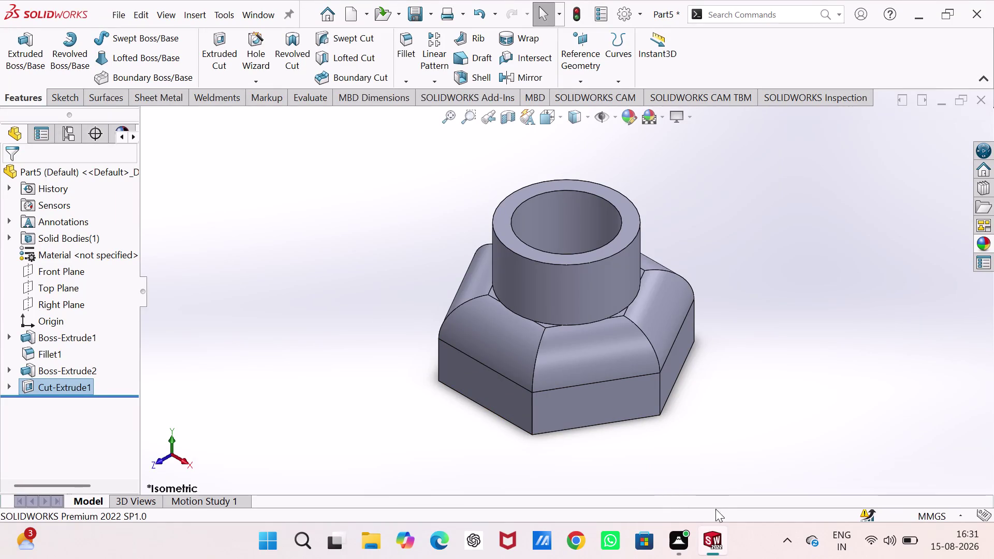
Apply a gold-coloured Metal appearance to the entire nut part.
click(988, 248)
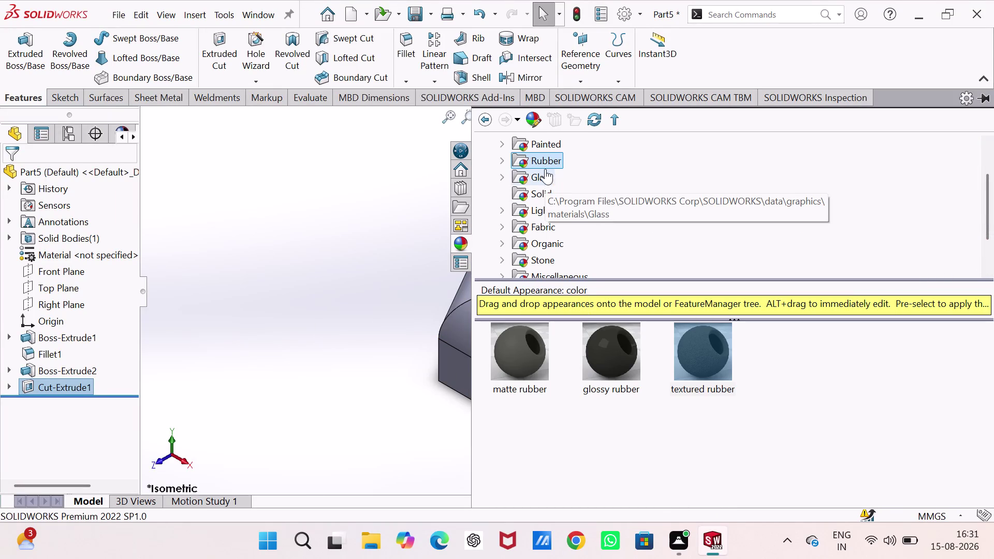
scroll(up, 3)
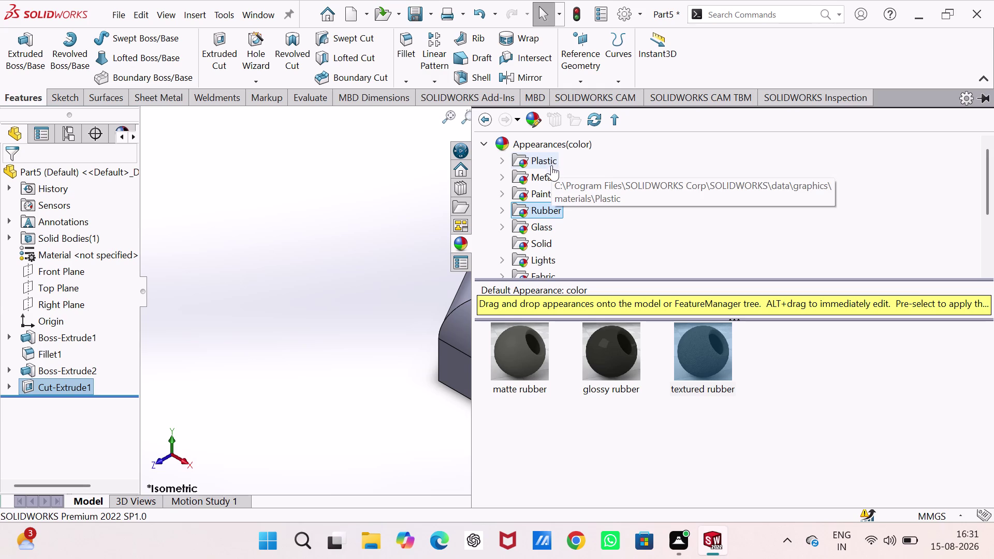
click(551, 177)
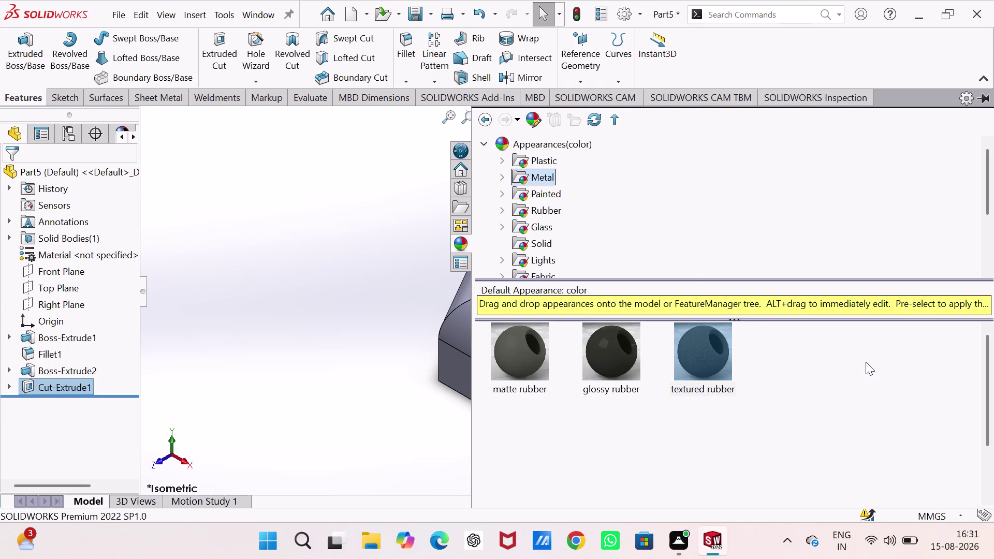
drag(878, 361, 489, 341)
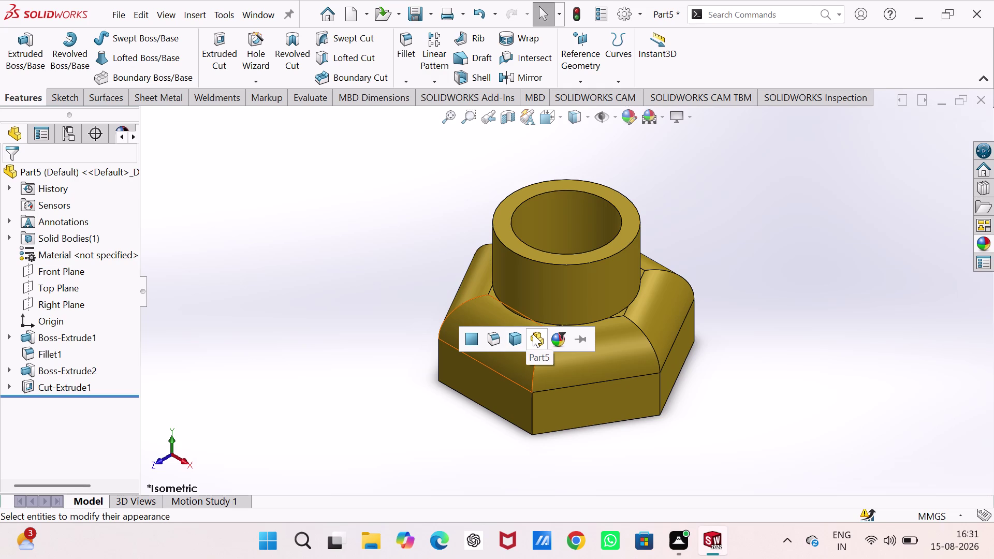
click(516, 337)
click(350, 349)
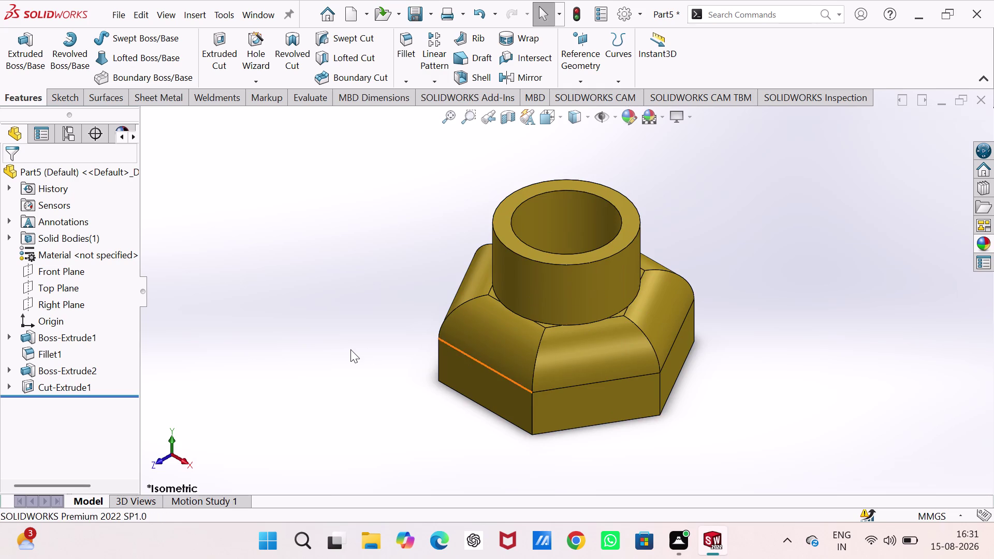
key(ctrl+s)
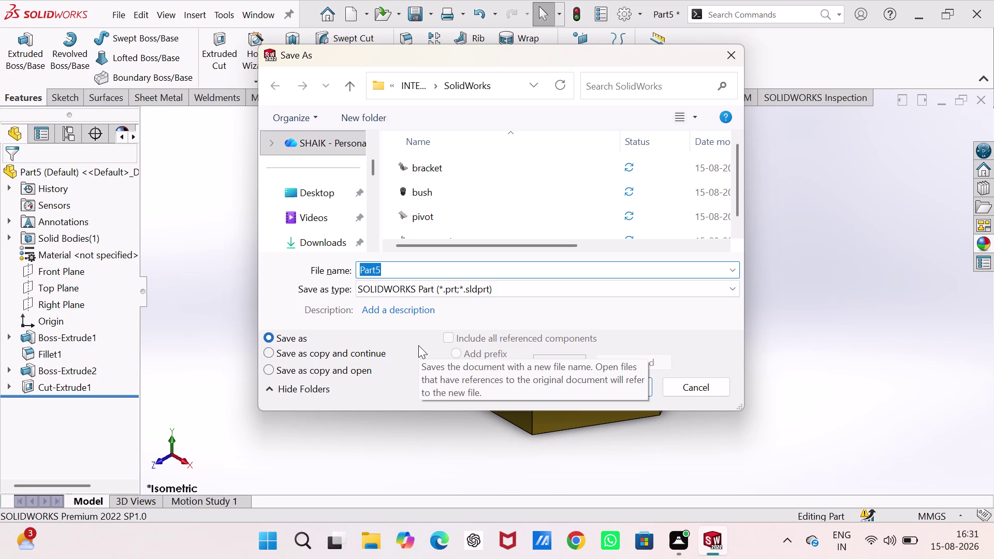
Save the nut as 'self locking nut', then create a new blank part.
text(se)
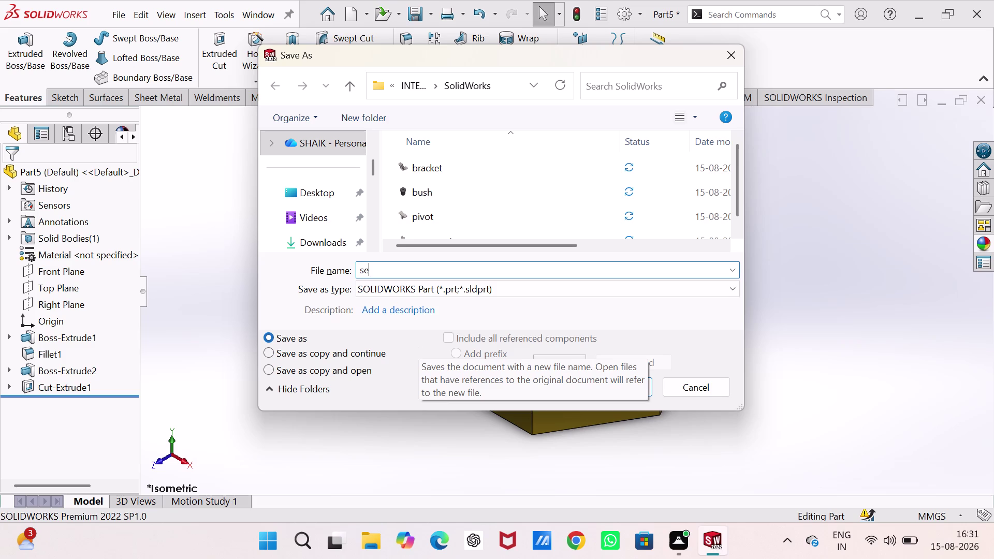
text(lf)
key(space)
text(l)
text(oc)
text(kin)
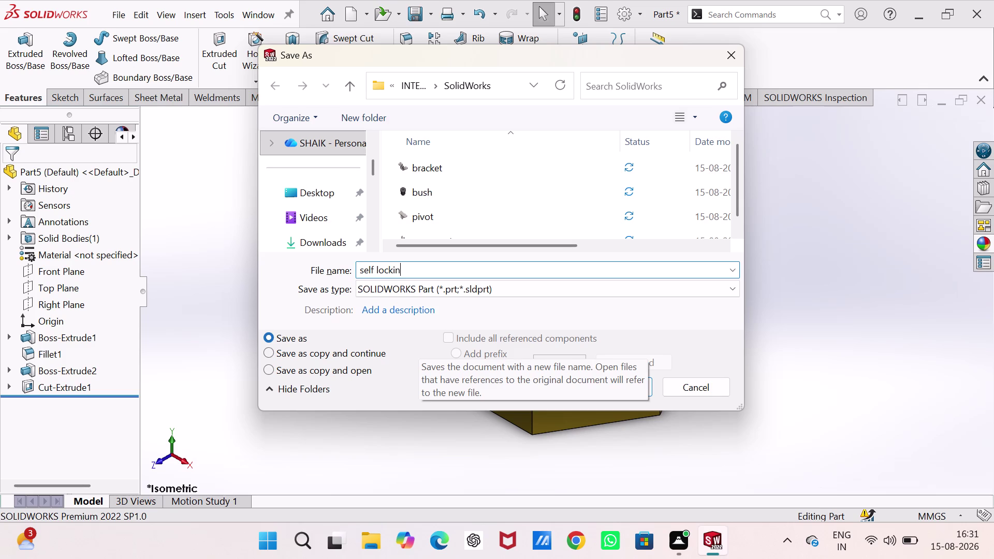
text(g nut)
key(Return)
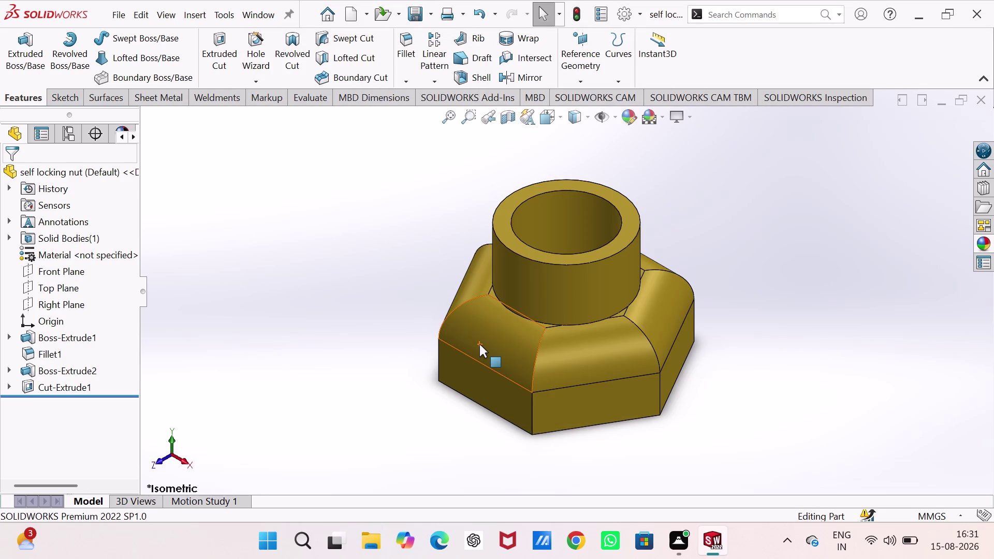
key(ctrl+n)
key(Return)
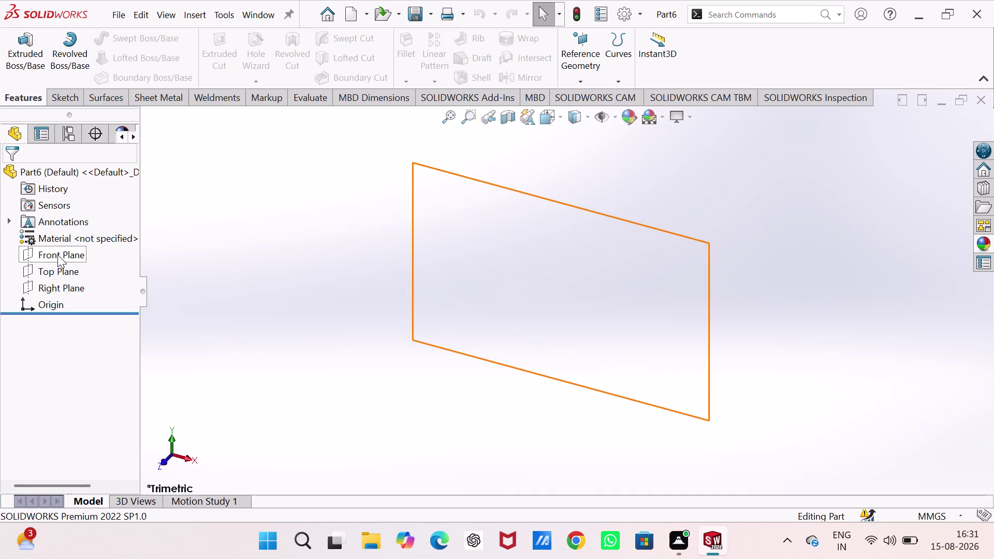
Draw two concentric circles centred on the origin in a Front Plane sketch.
click(57, 255)
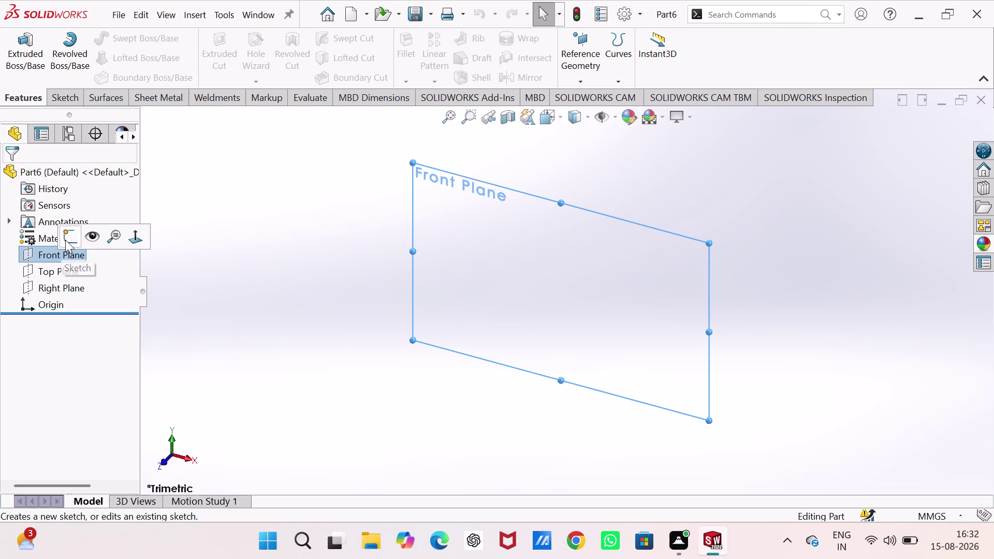
click(66, 240)
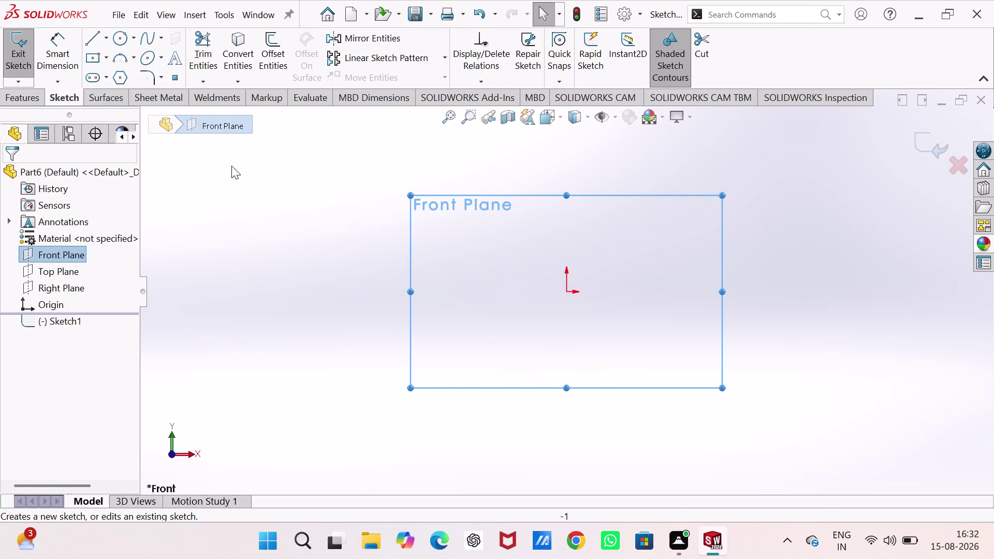
click(115, 36)
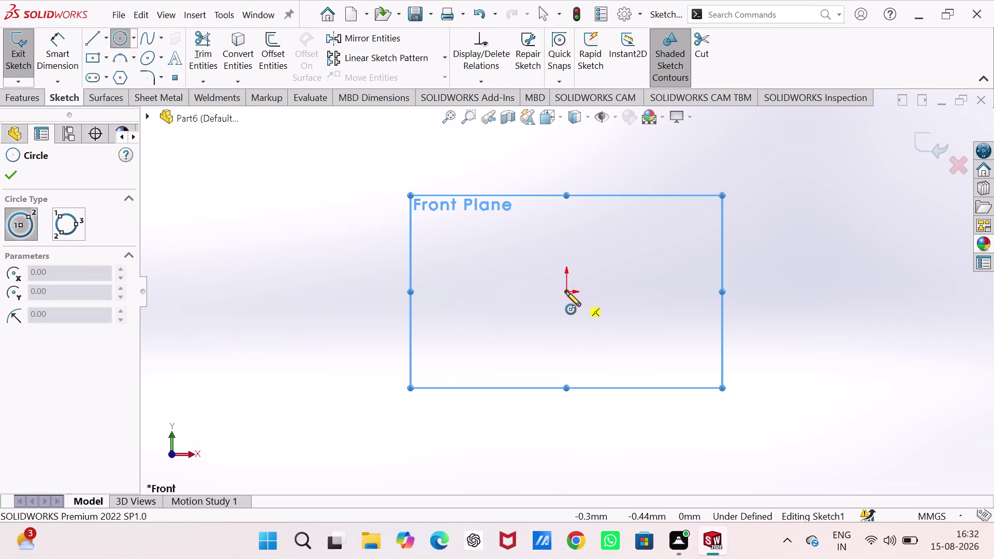
click(565, 291)
click(602, 354)
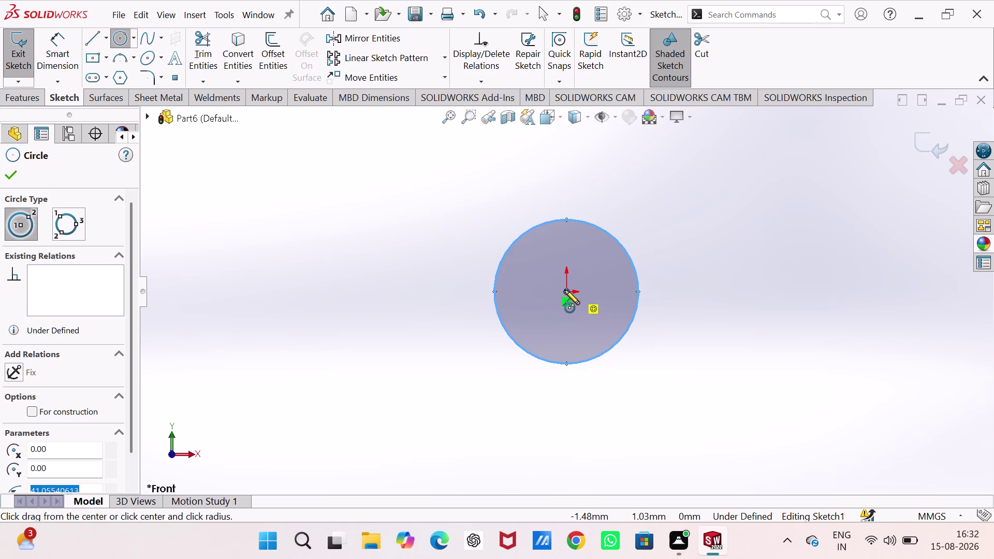
click(565, 289)
click(568, 317)
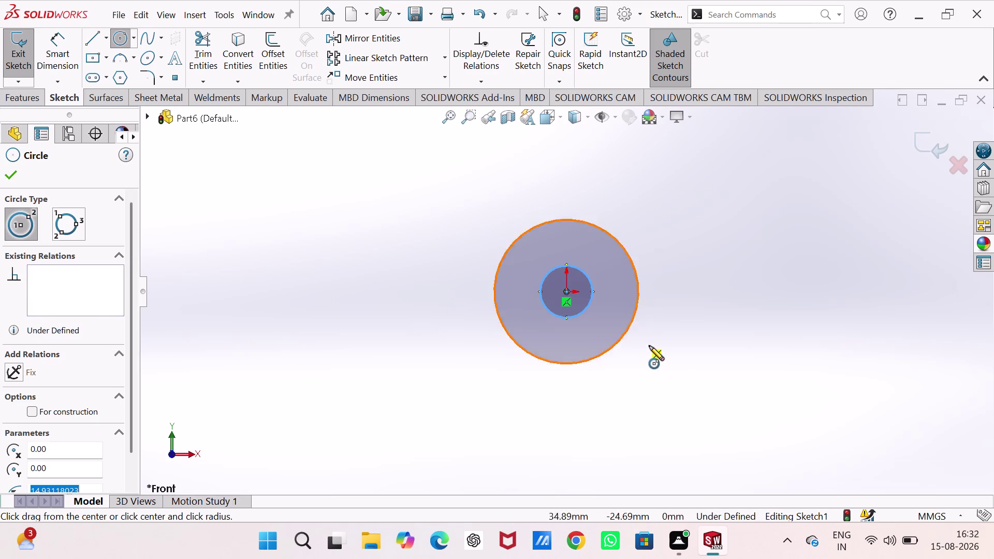
right_drag(653, 349, 669, 211)
Dimension the outer circle to 165 mm and the inner to 75 mm, then exit the sketch.
click(640, 295)
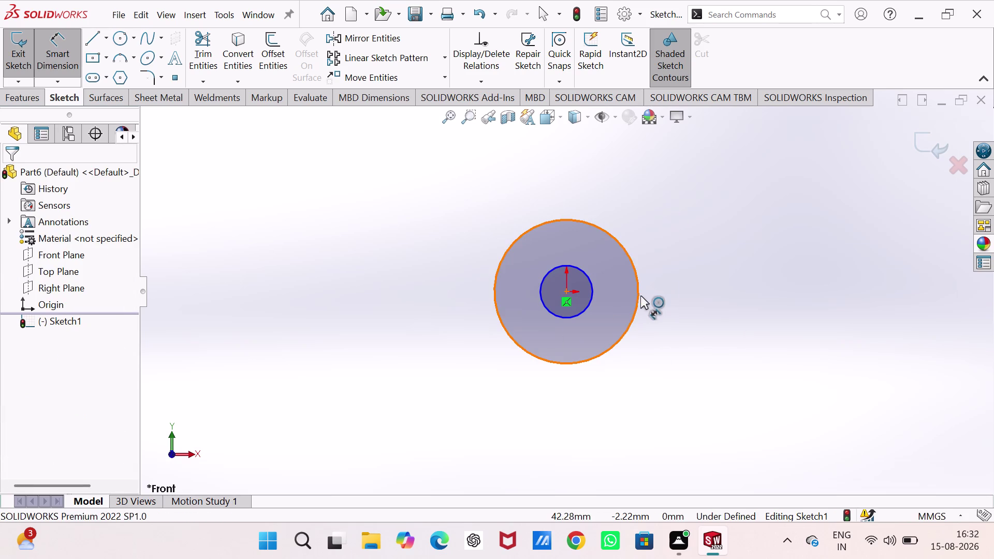
click(750, 240)
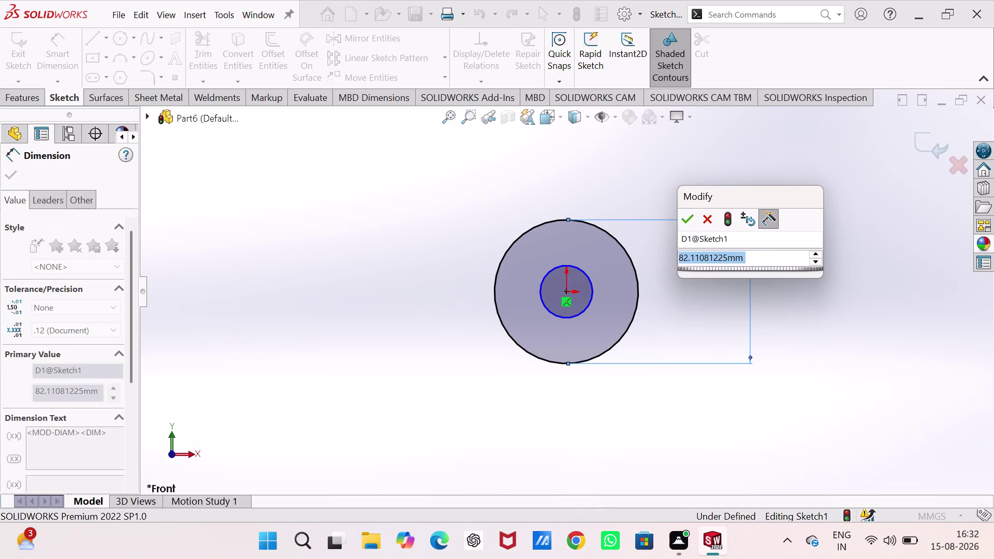
key(1)
text(65)
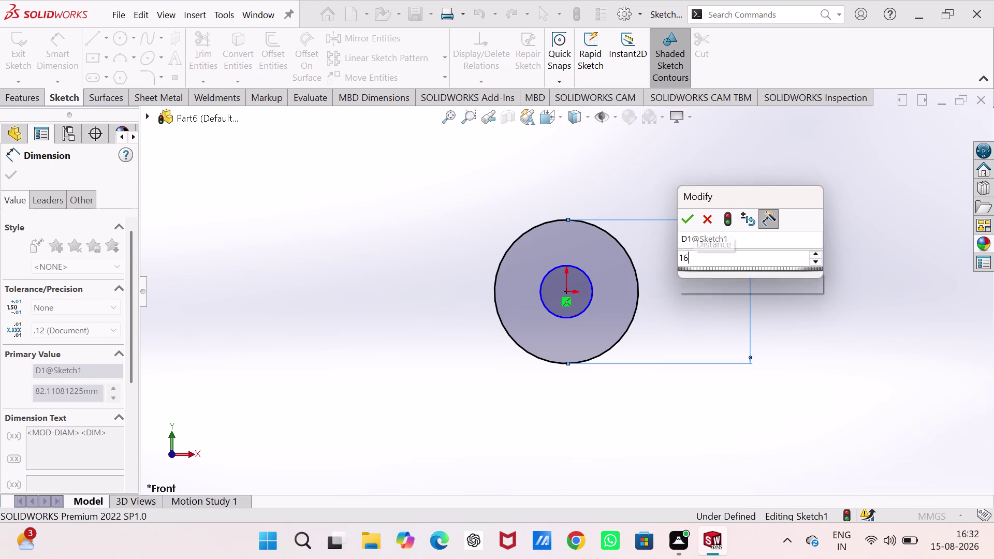
key(Return)
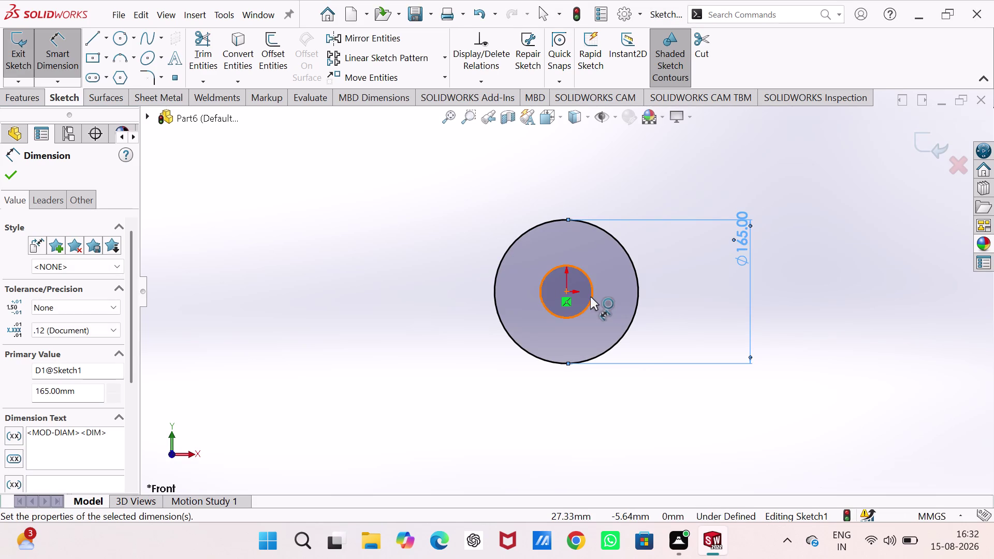
click(590, 296)
click(654, 193)
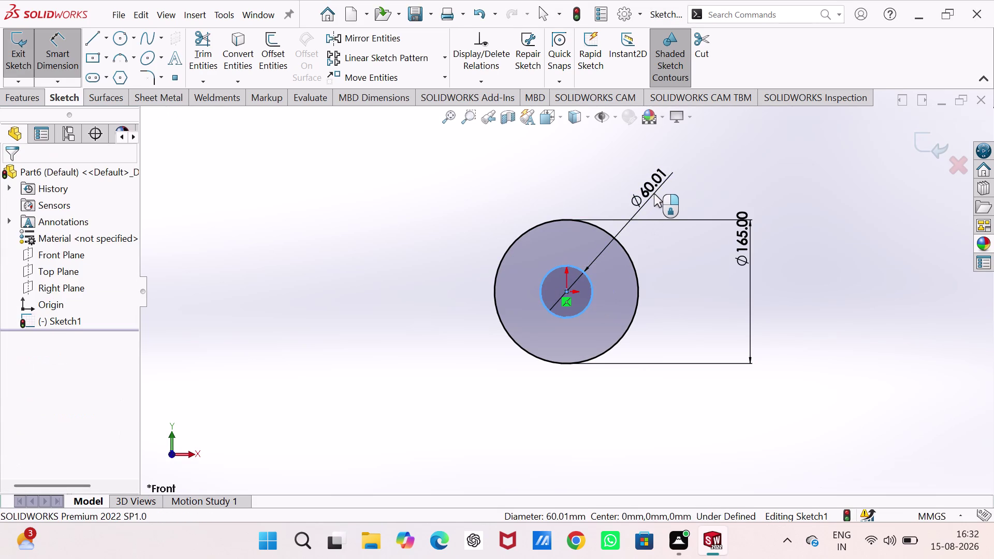
text(75)
key(Return)
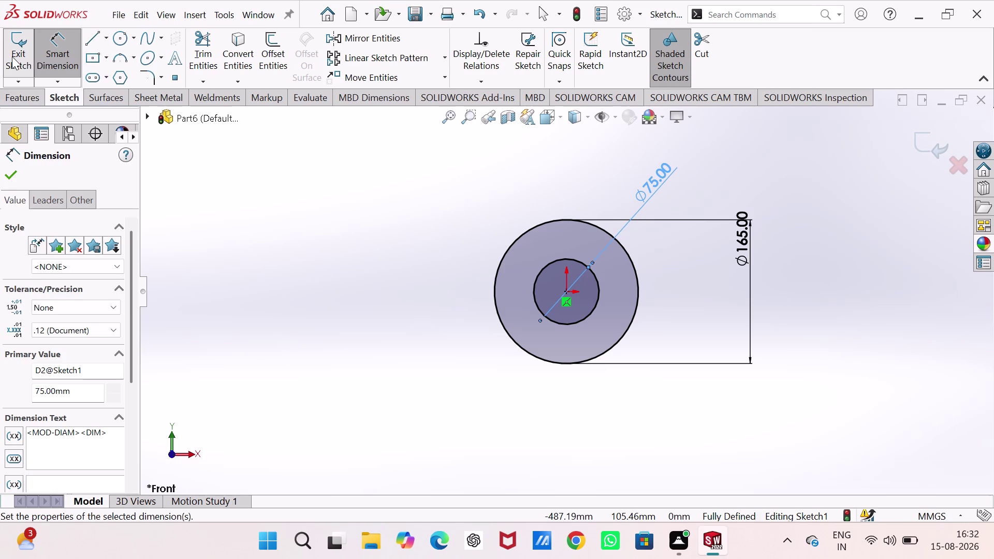
click(12, 56)
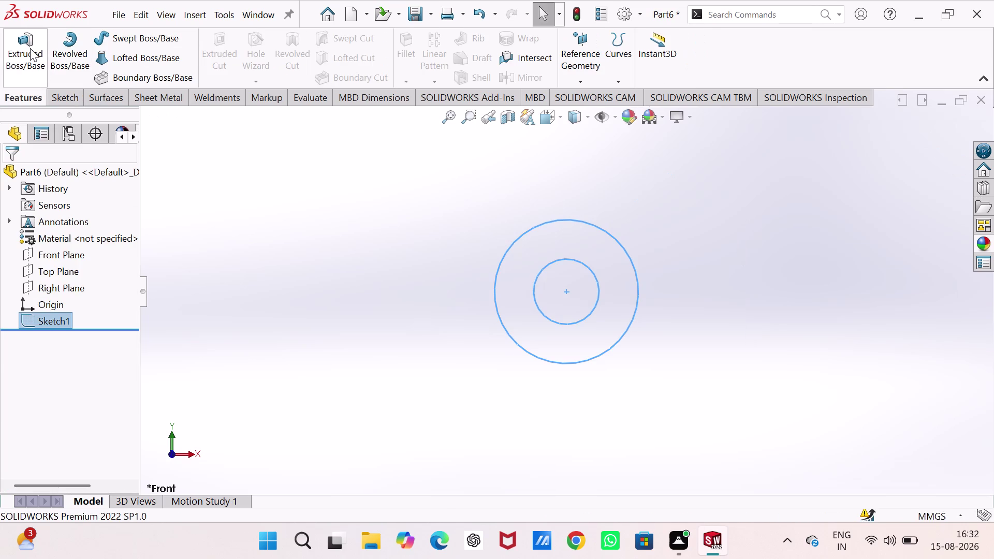
Extrude the ring sketch Blind 10 mm to create Boss-Extrude1.
click(30, 48)
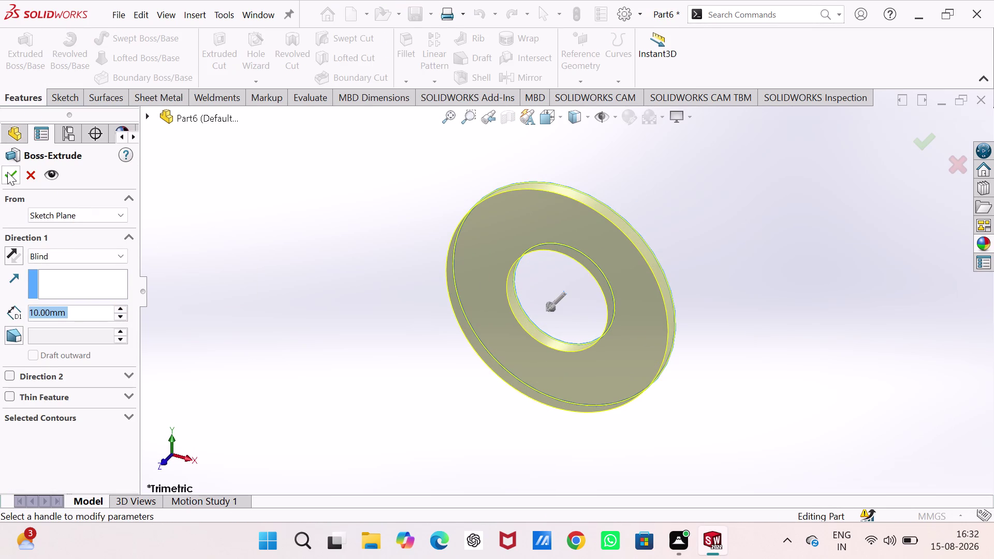
click(11, 171)
click(352, 206)
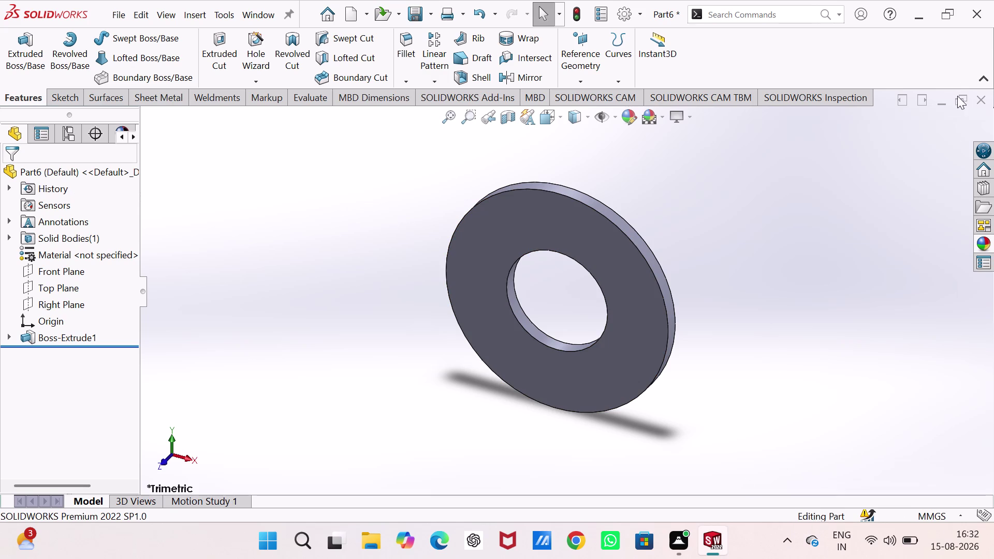
click(987, 244)
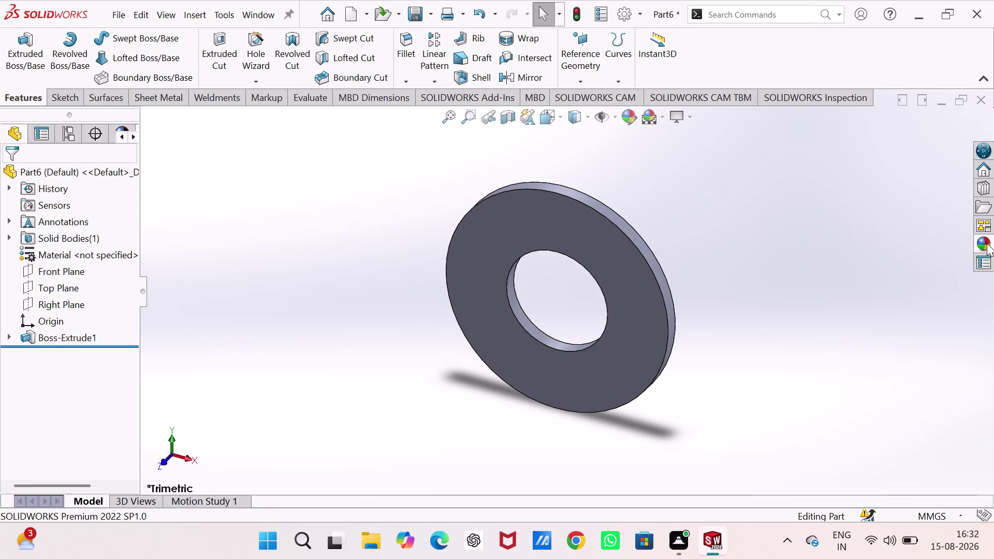
Apply a black appearance to the entire washer part.
drag(695, 440, 324, 425)
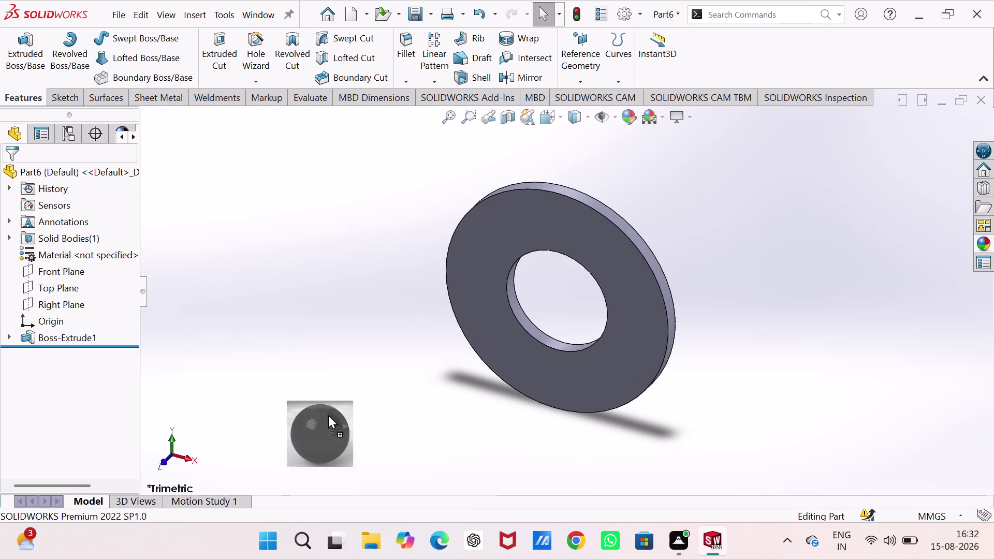
drag(324, 426, 486, 269)
click(507, 262)
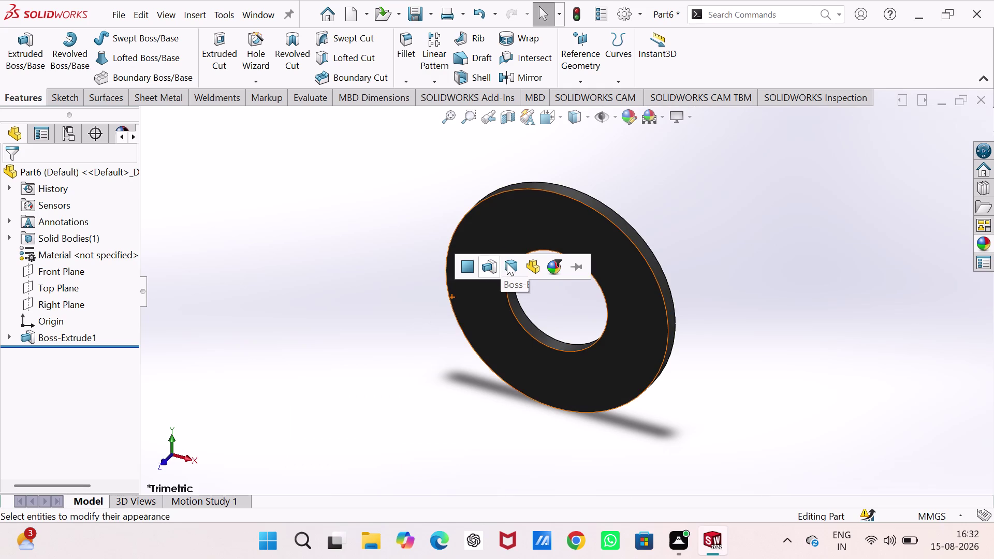
click(333, 228)
key(ctrl+s)
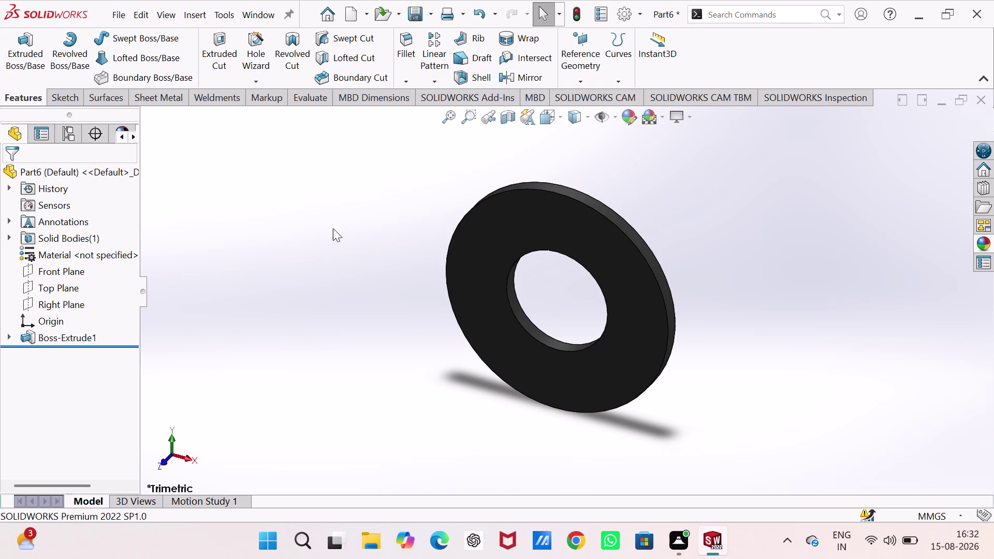
Save the black part as 'washer' and start a new document.
text(w)
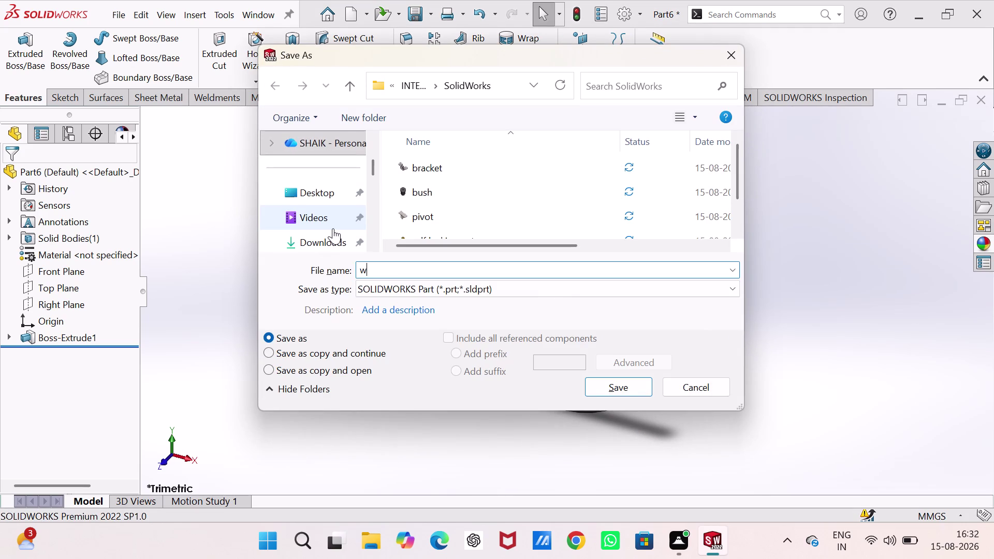
text(asher)
key(Return)
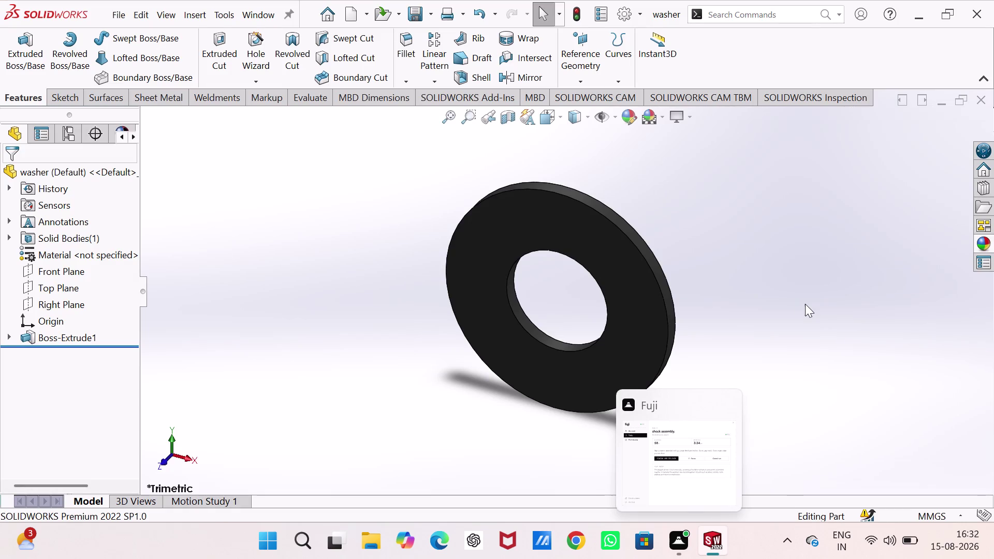
key(ctrl+n)
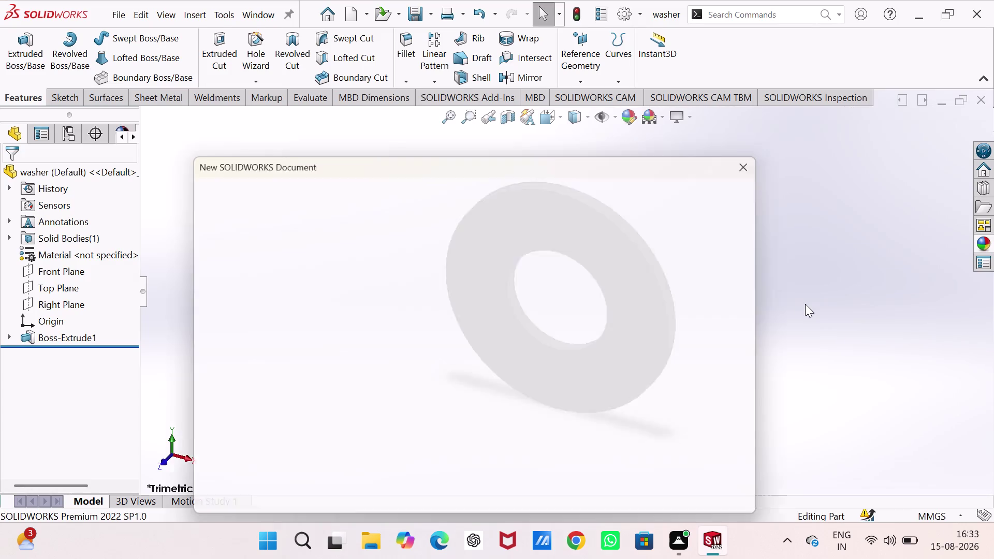
Create new part Part7 and view its Top Plane normal to the screen.
key(Return)
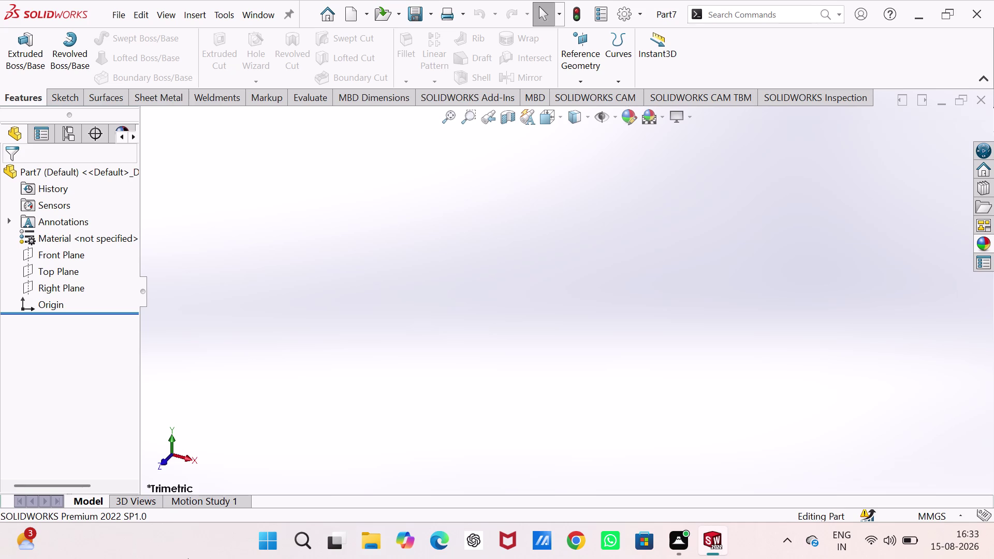
click(74, 267)
click(93, 252)
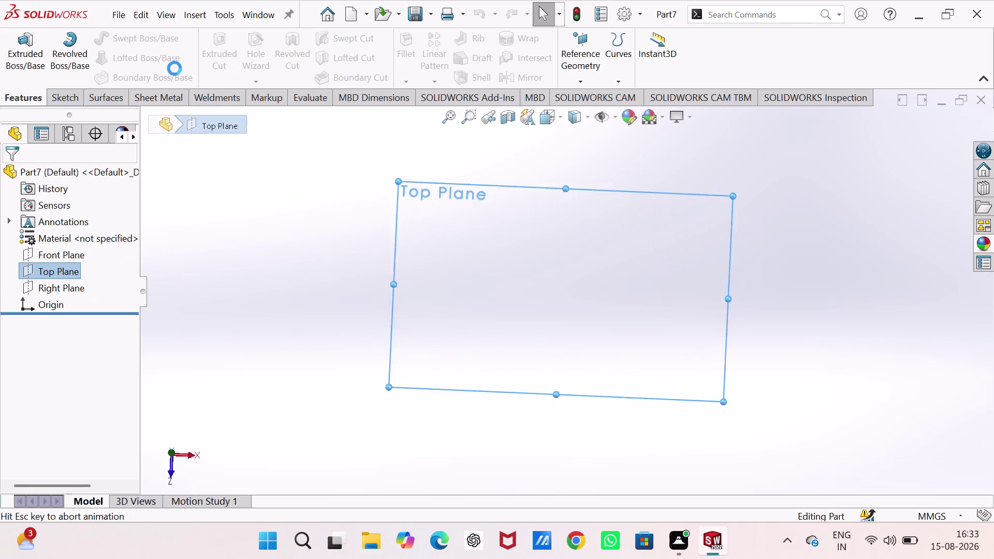
Draw a six-sided polygon centred on the origin in a Top Plane sketch.
click(125, 75)
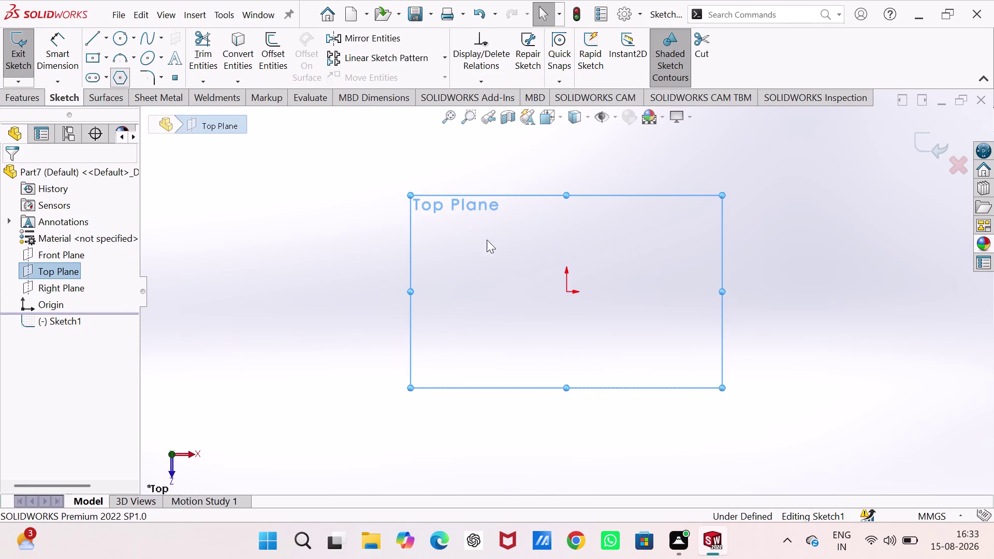
click(567, 290)
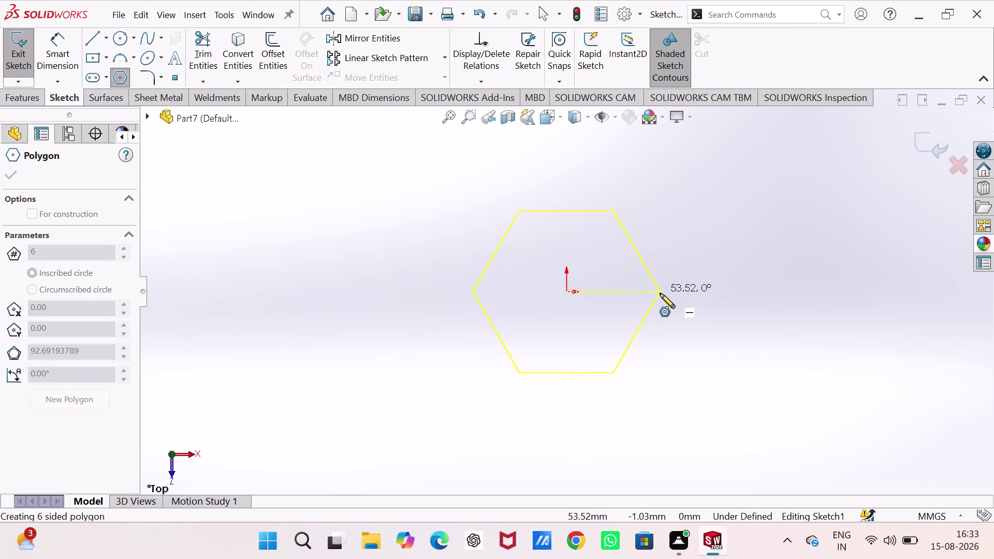
click(660, 293)
Dimension the hexagon 104 mm across flats between its top and bottom edges.
right_drag(702, 364, 735, 230)
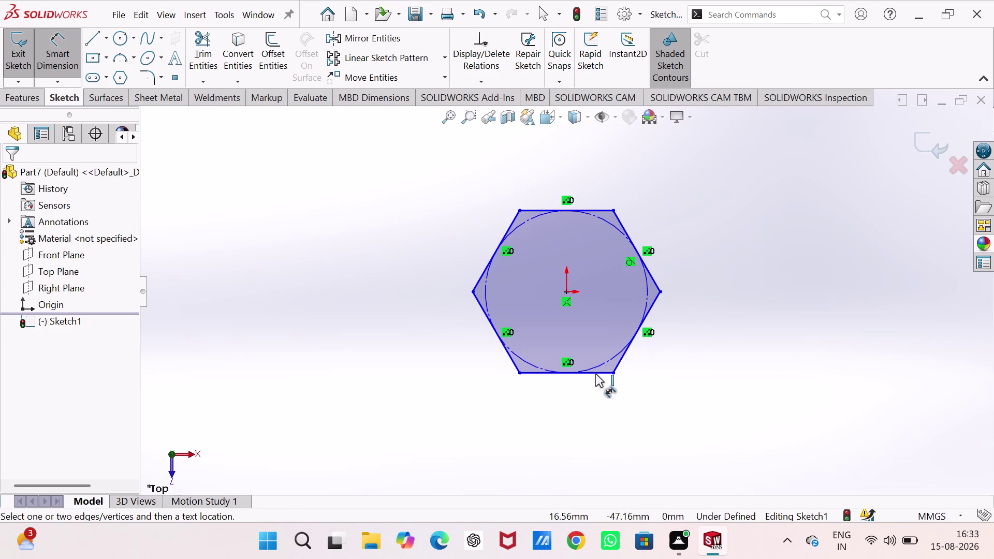
click(595, 374)
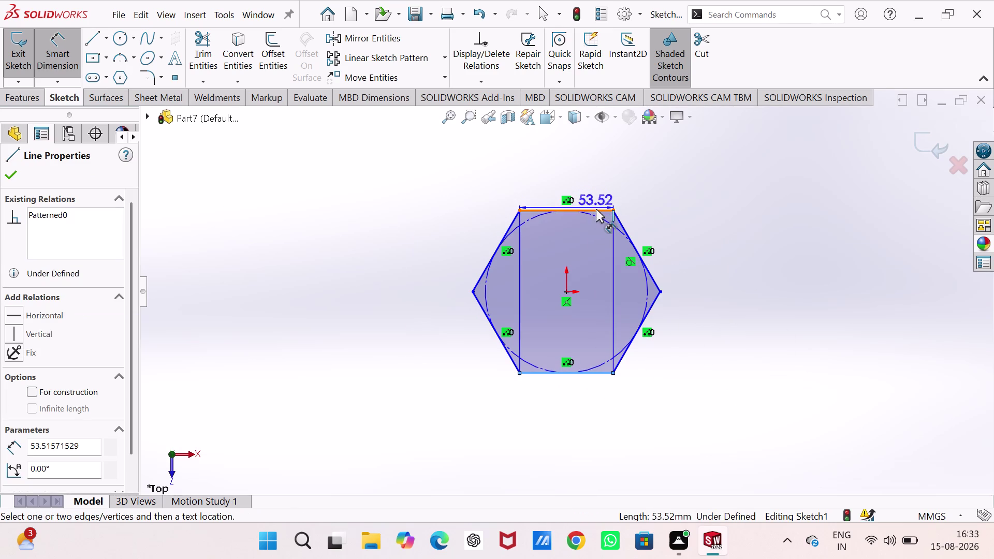
click(597, 211)
click(379, 292)
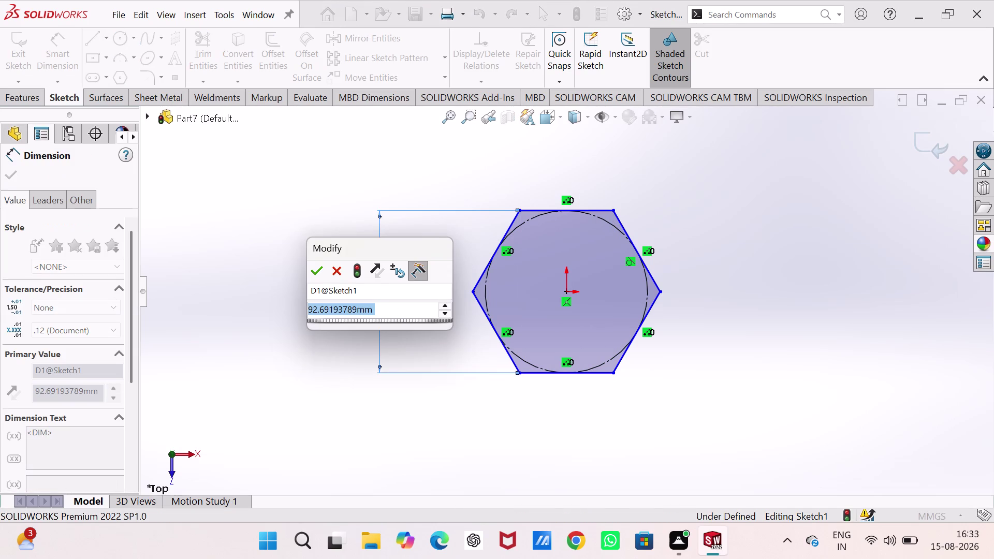
text(1)
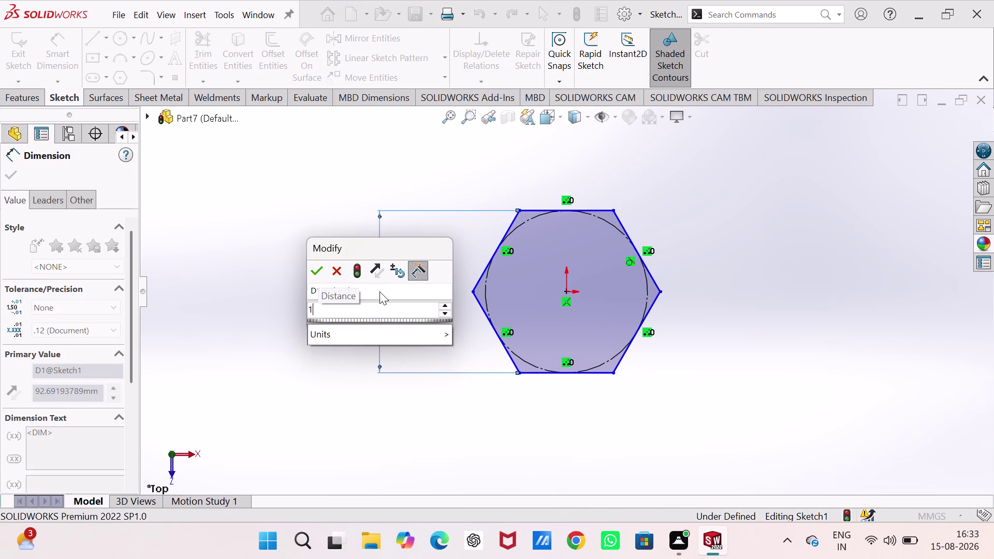
text(04)
key(Return)
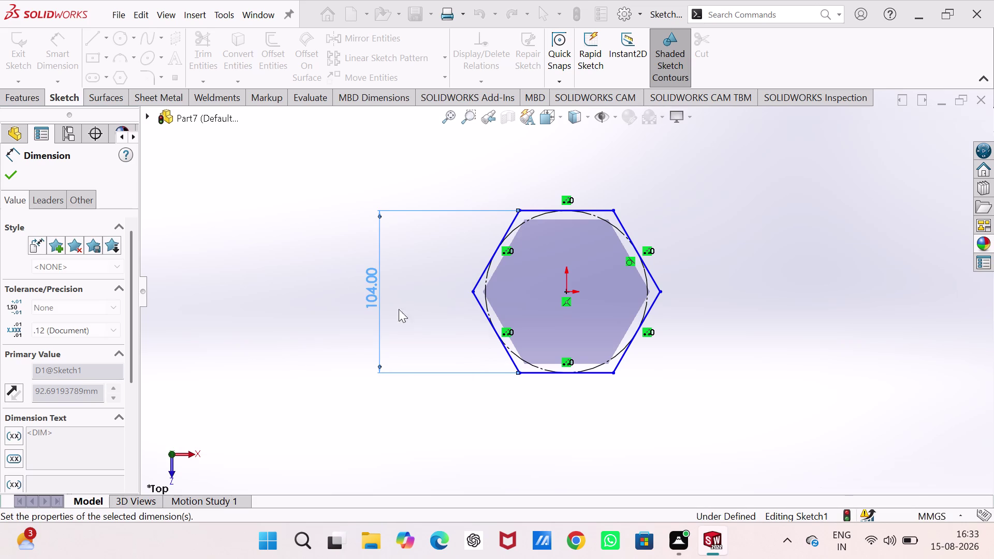
key(Escape)
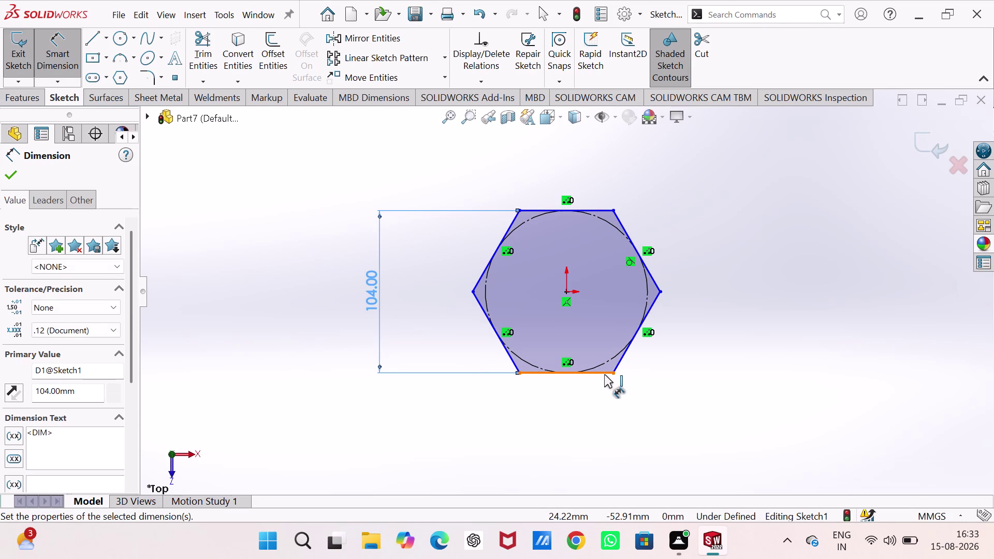
key(Escape)
Add a Horizontal relation to the hexagon's bottom edge to fully define it.
click(604, 374)
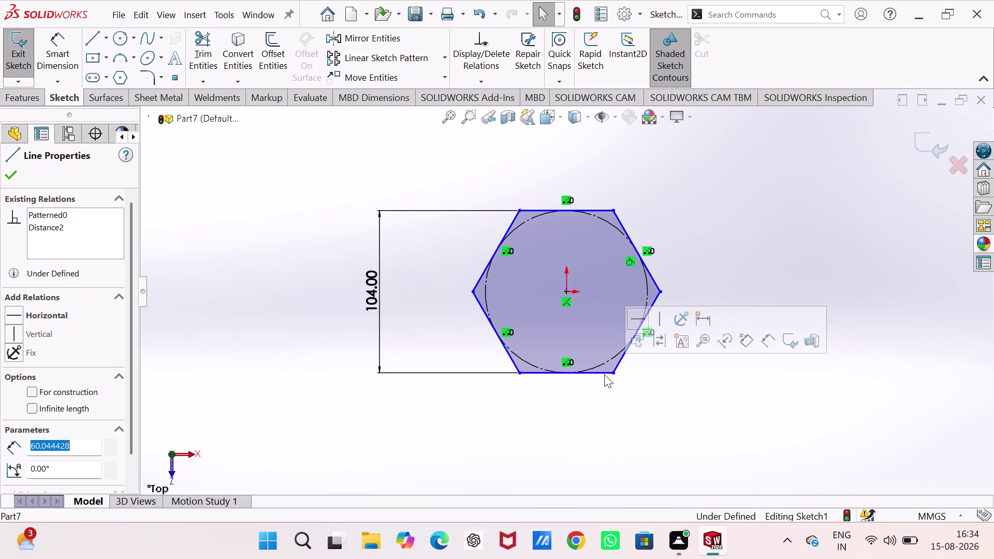
click(633, 318)
click(656, 429)
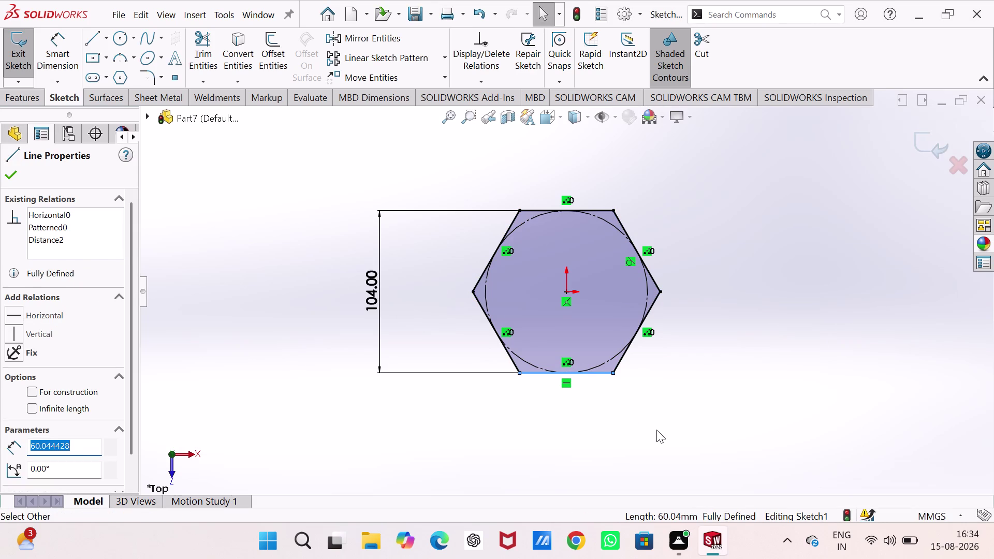
click(922, 140)
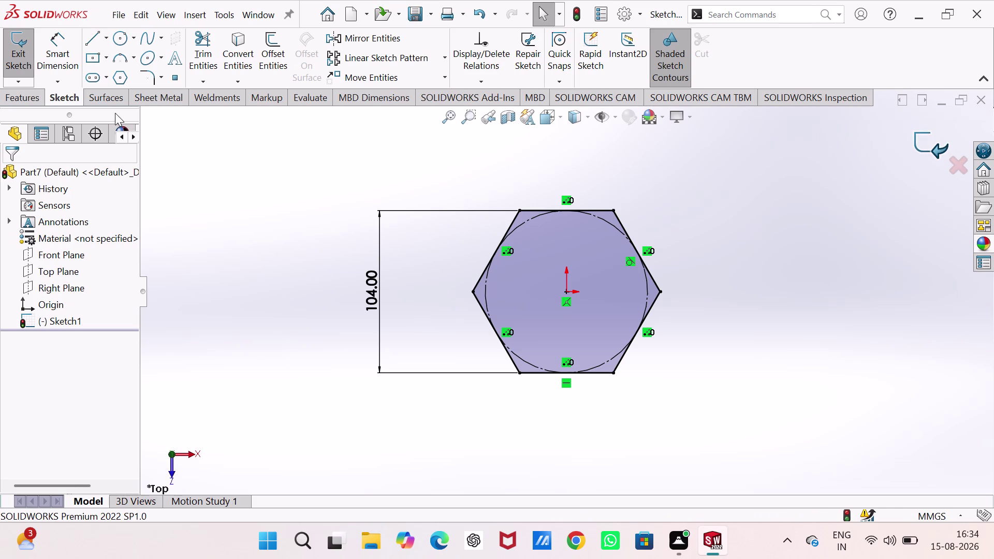
click(28, 44)
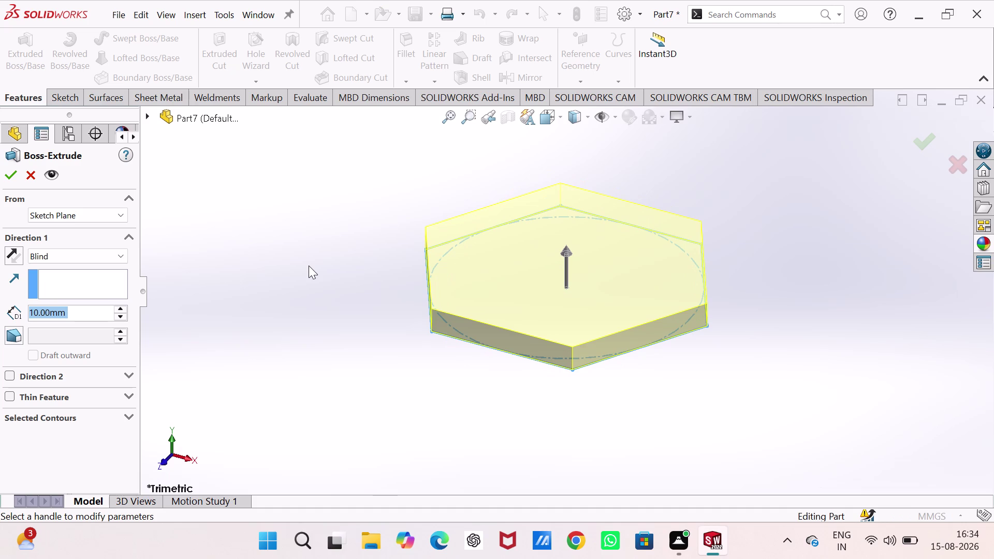
Extrude the hexagon sketch Blind 45 mm to create Boss-Extrude1.
text(45)
key(Return)
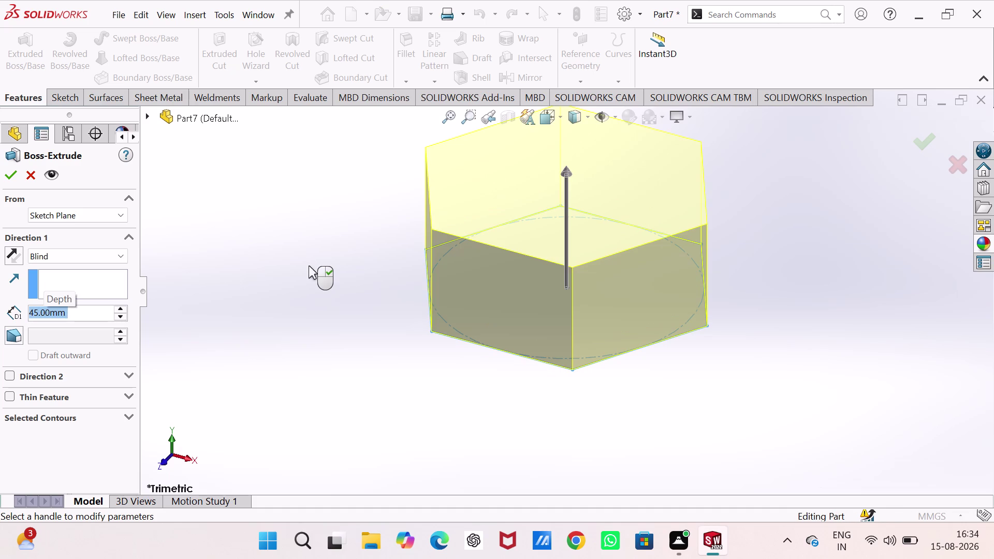
click(4, 180)
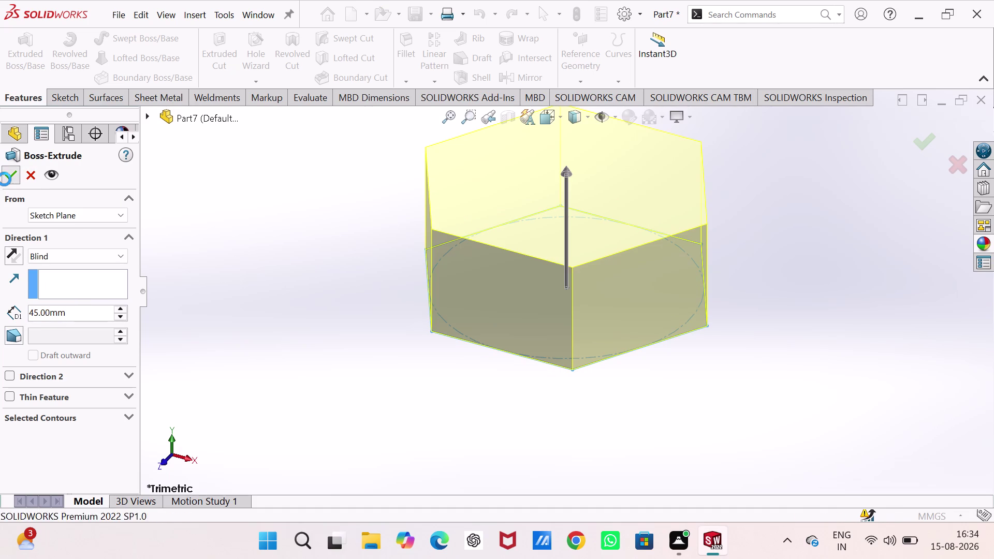
click(278, 335)
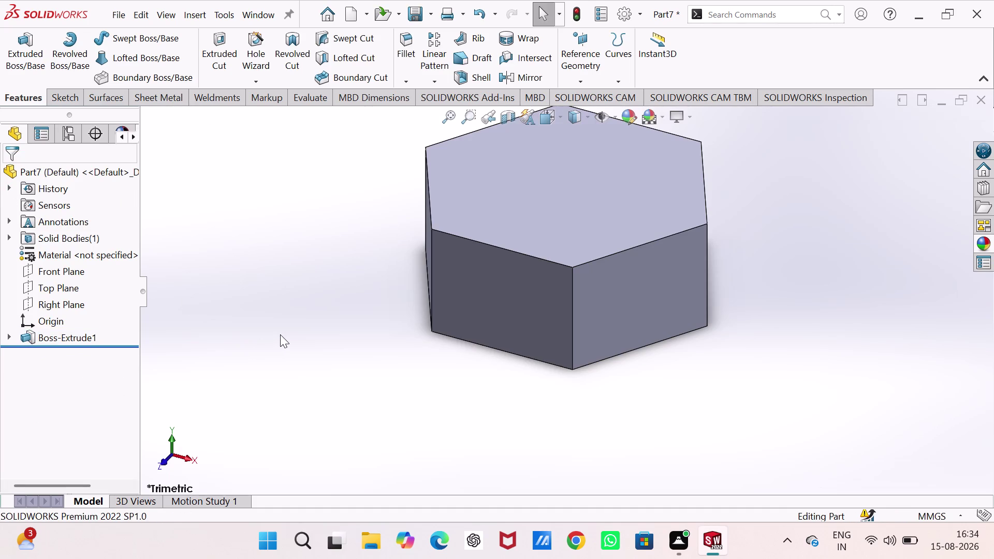
click(469, 240)
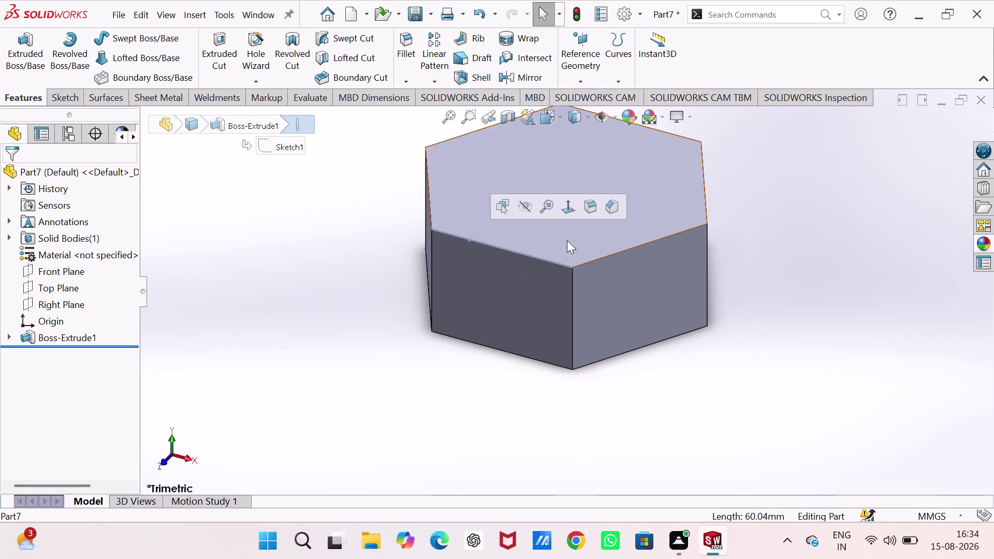
Fillet the six top hexagon edges with a 12 mm radius, creating Fillet1.
click(589, 209)
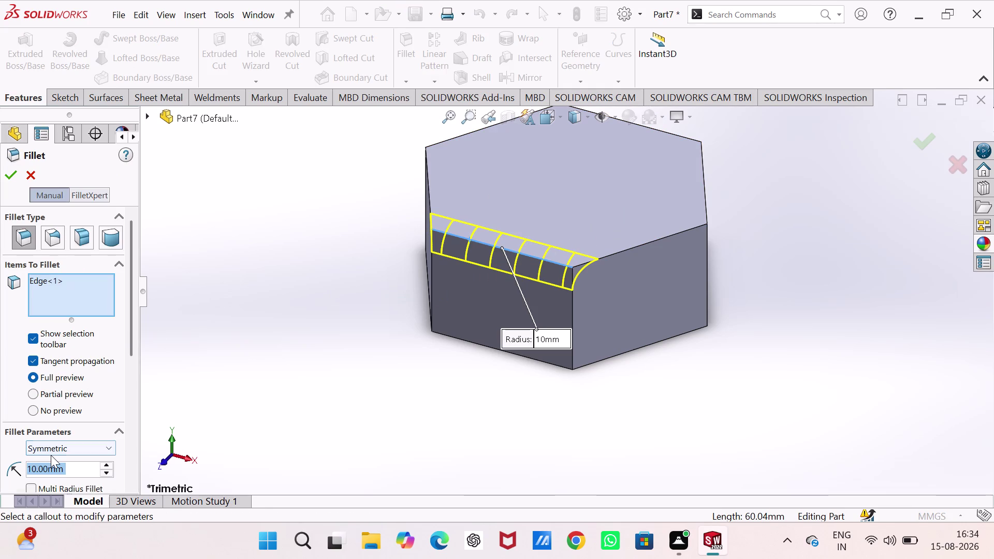
text(12)
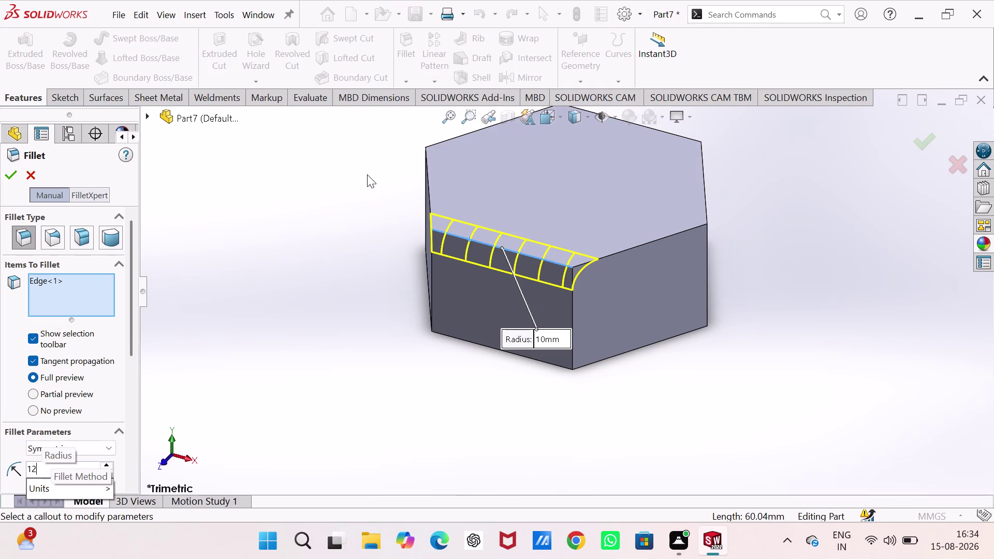
click(428, 173)
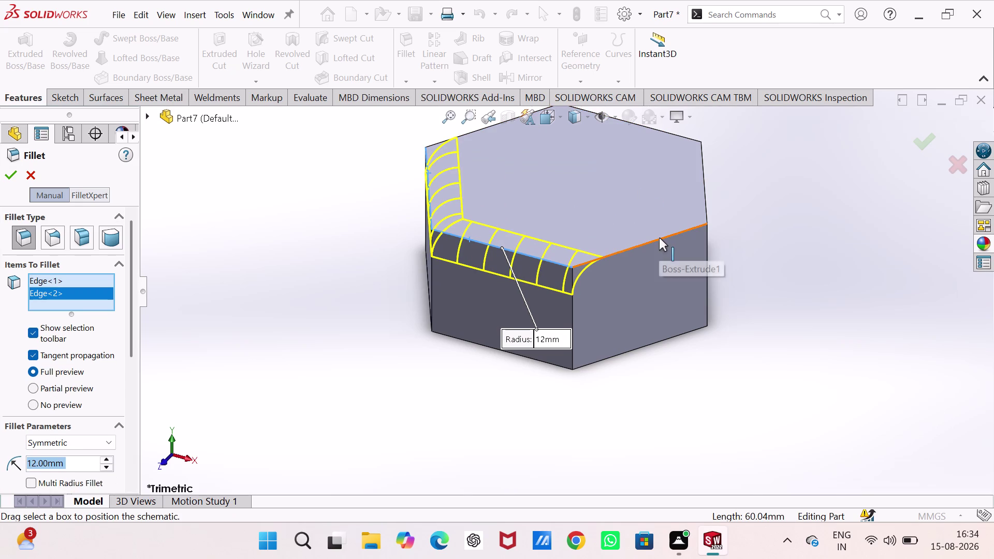
click(659, 238)
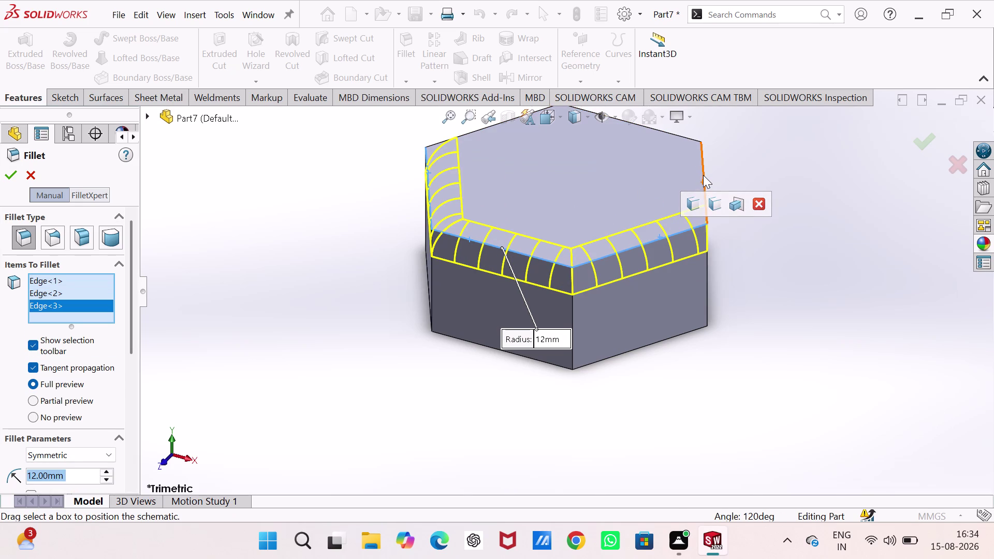
click(703, 174)
scroll(up, 3)
scroll(down, 3)
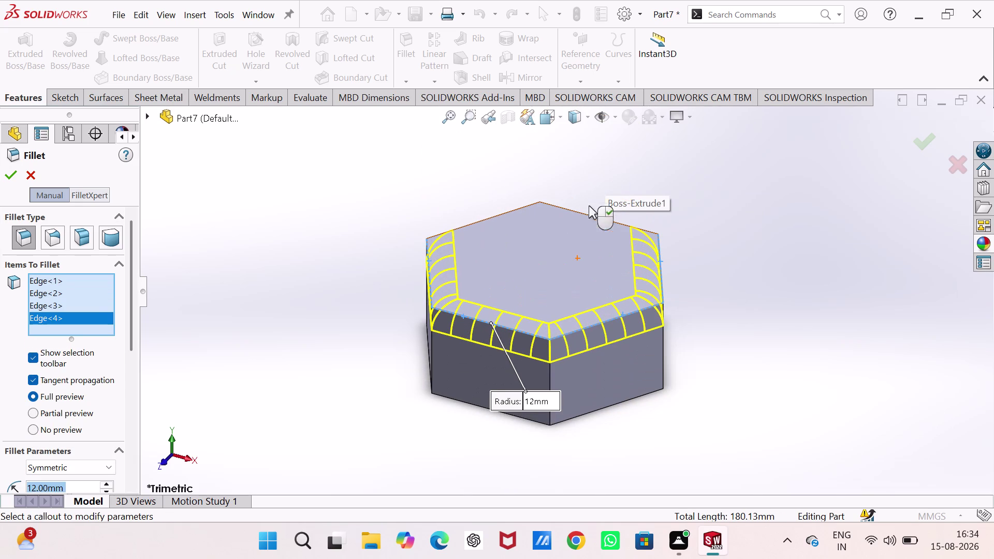
click(519, 207)
click(521, 207)
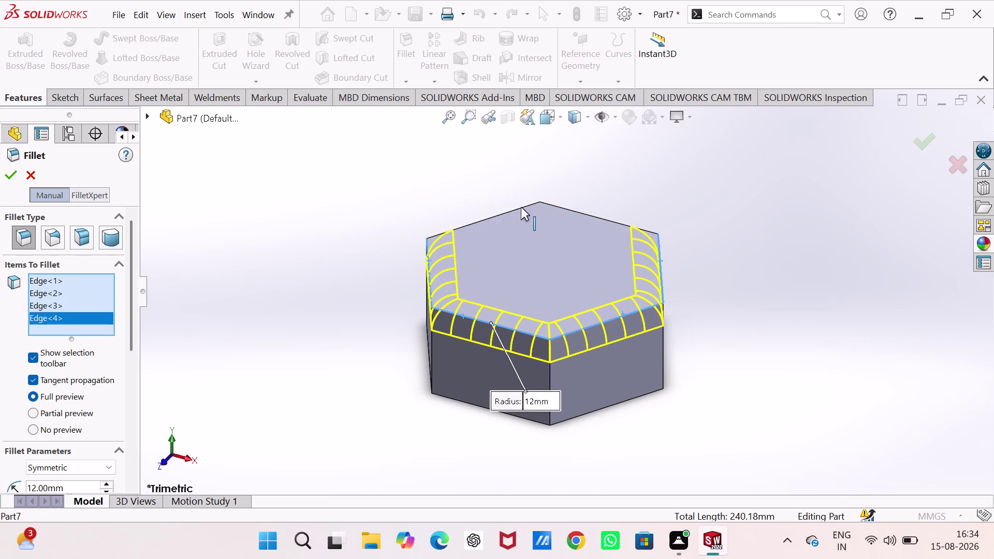
click(613, 222)
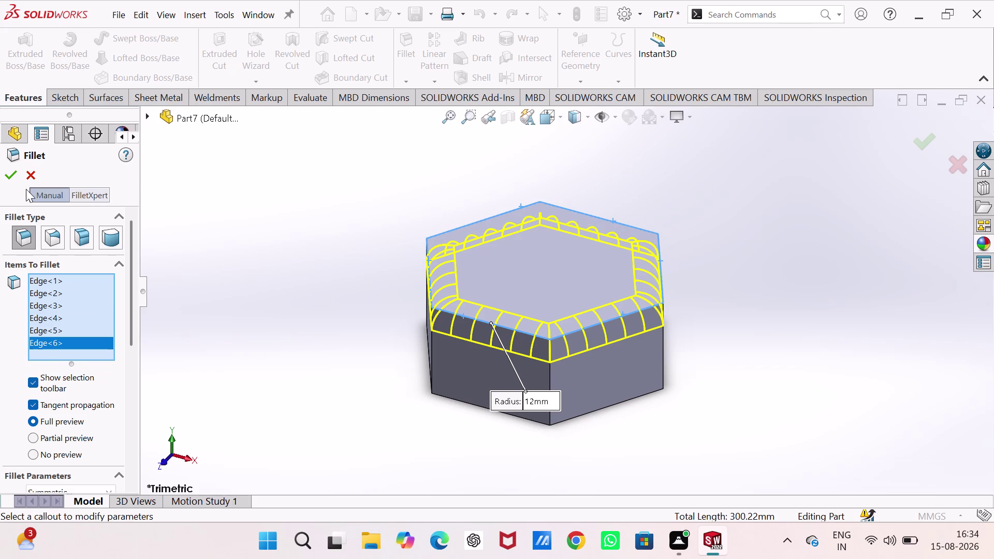
click(15, 174)
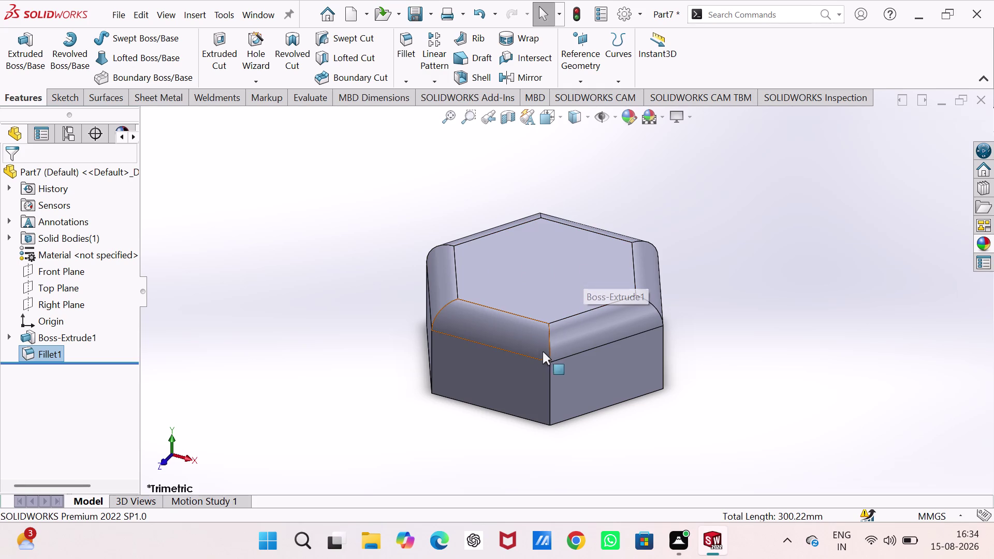
middle_drag(541, 353, 511, 152)
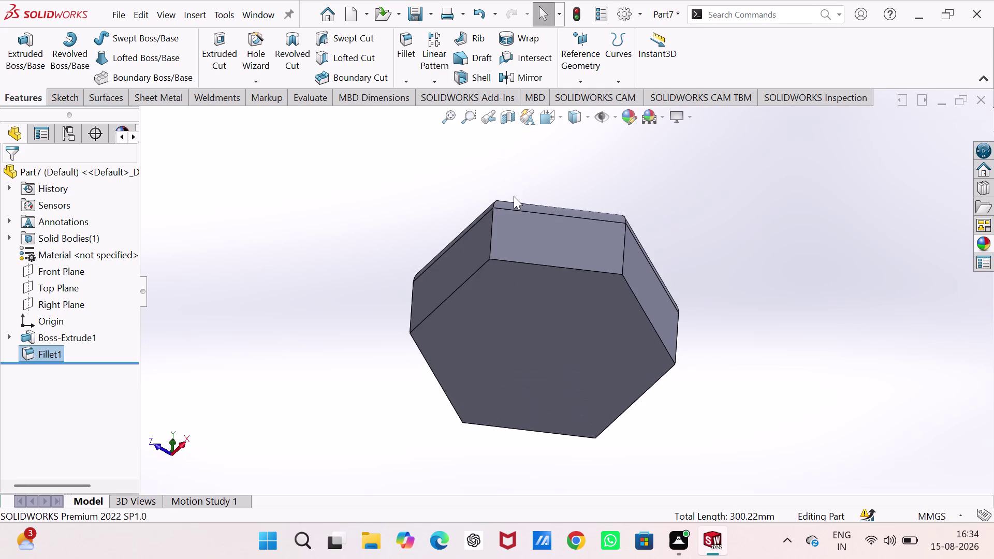
Start a sketch on the prism's bottom face and draw a circle centred on the origin.
click(538, 306)
click(598, 269)
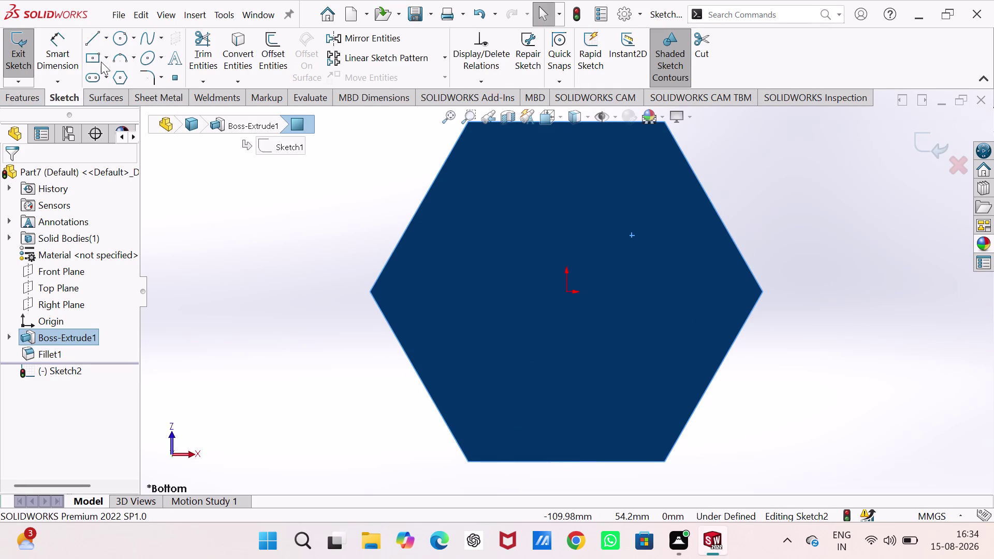
click(120, 39)
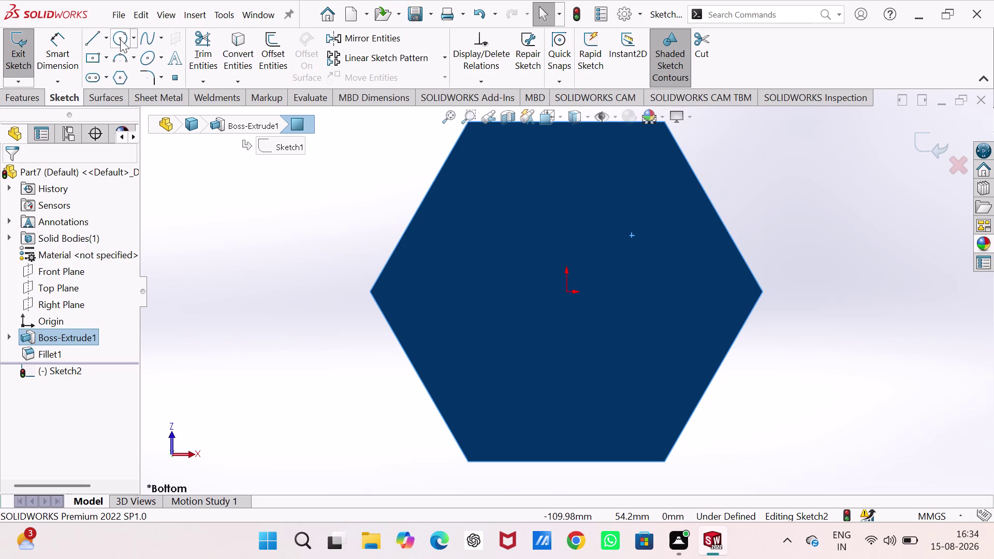
click(567, 294)
click(580, 362)
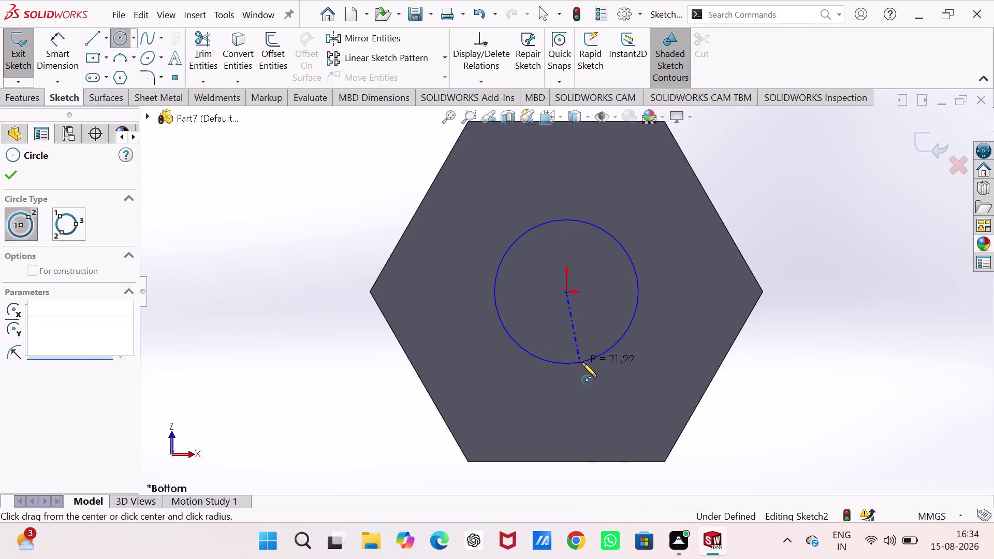
Dimension the circle's diameter to 50 mm.
right_drag(824, 400, 863, 177)
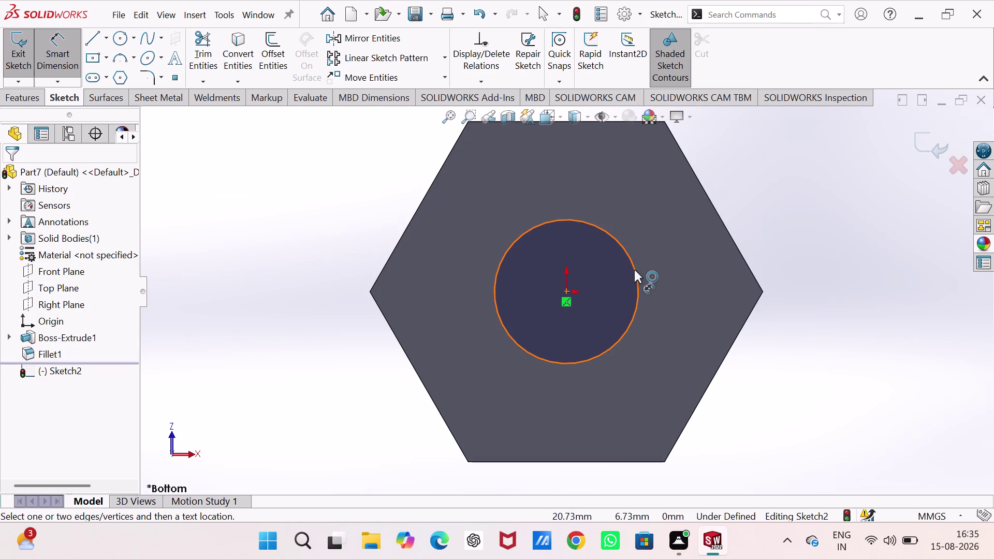
drag(634, 270, 657, 255)
click(780, 195)
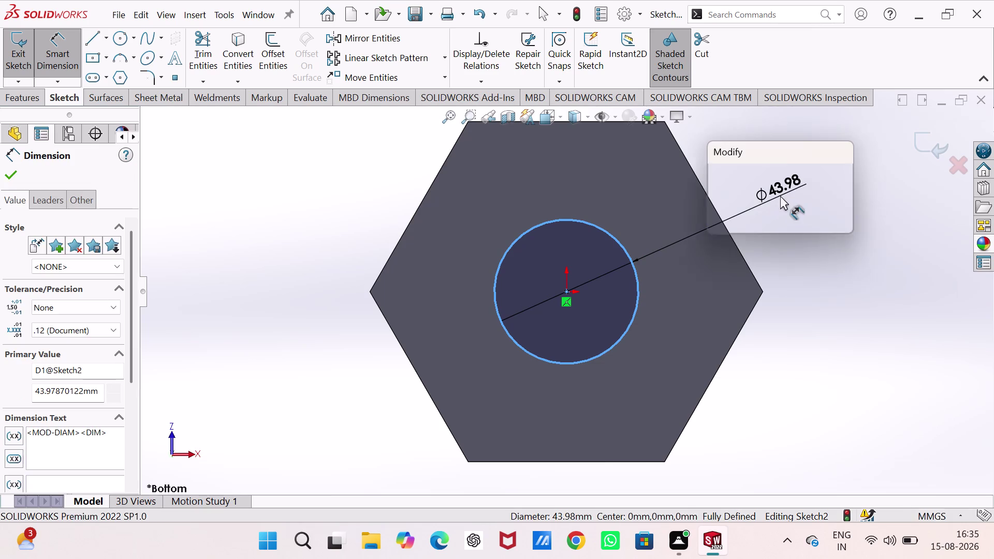
text(50)
key(Return)
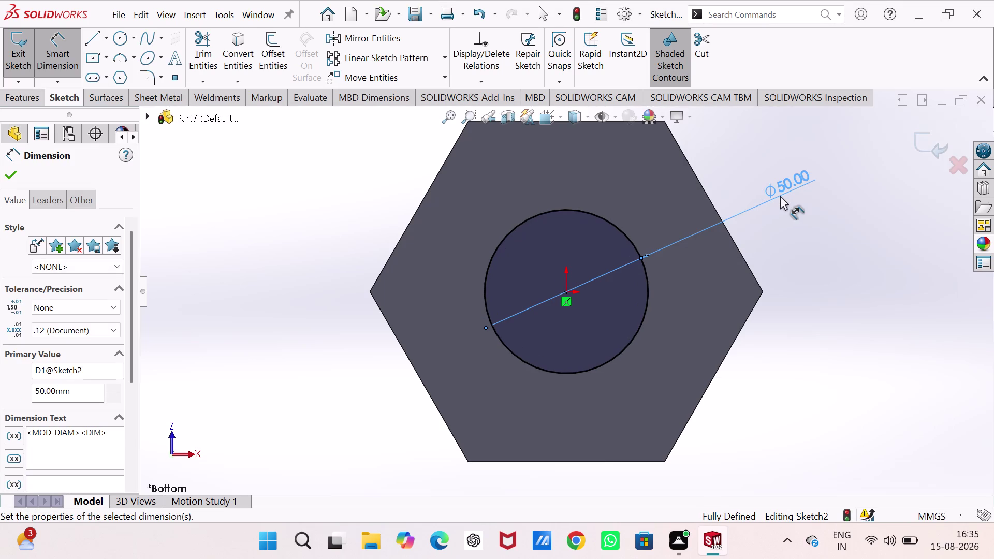
click(12, 62)
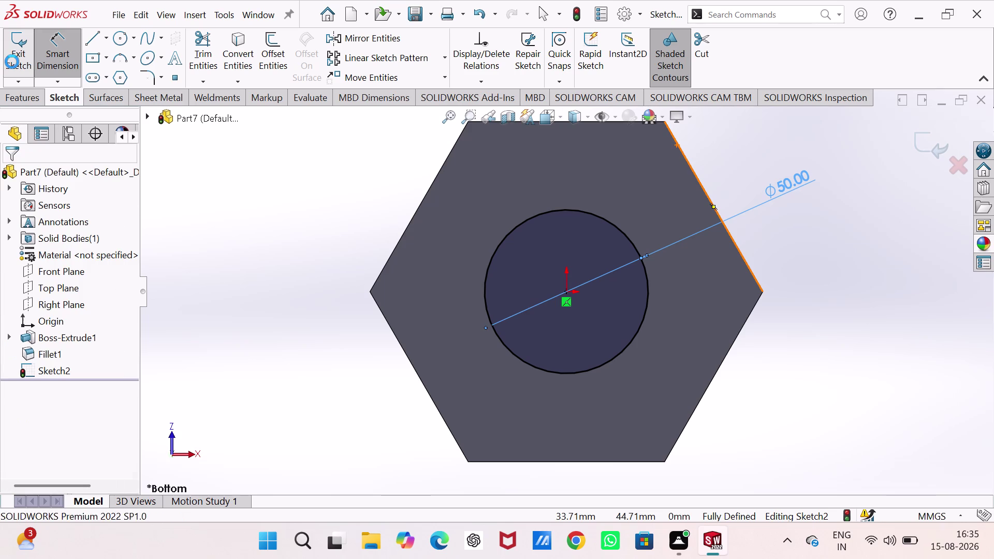
click(13, 62)
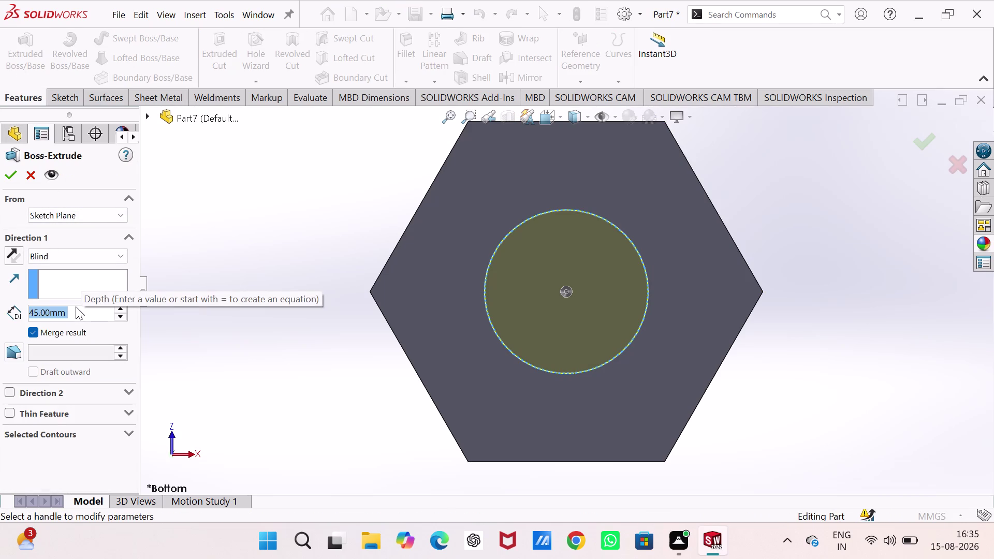
Extrude the circle 445 mm as Boss-Extrude2 and view the bolt in isometric.
text(445)
key(Return)
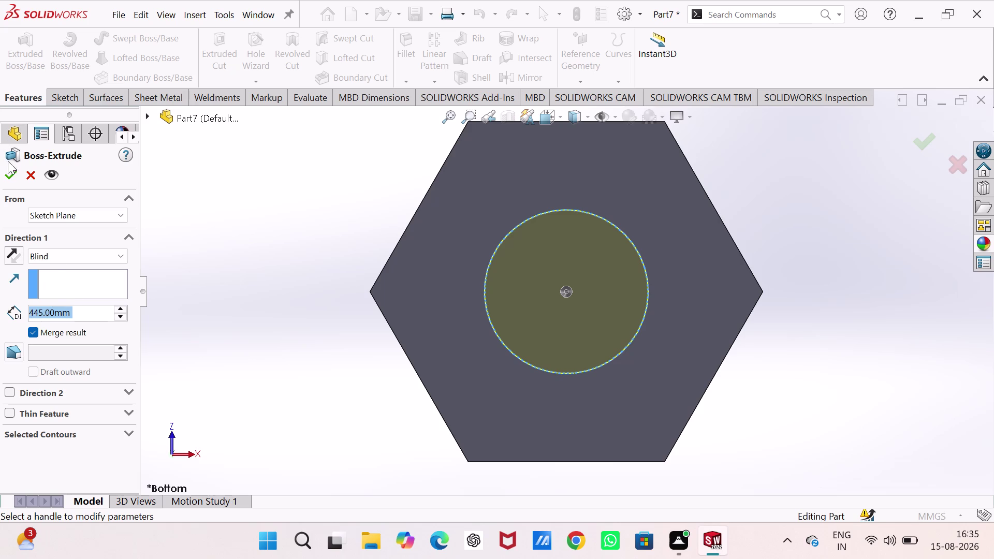
click(9, 175)
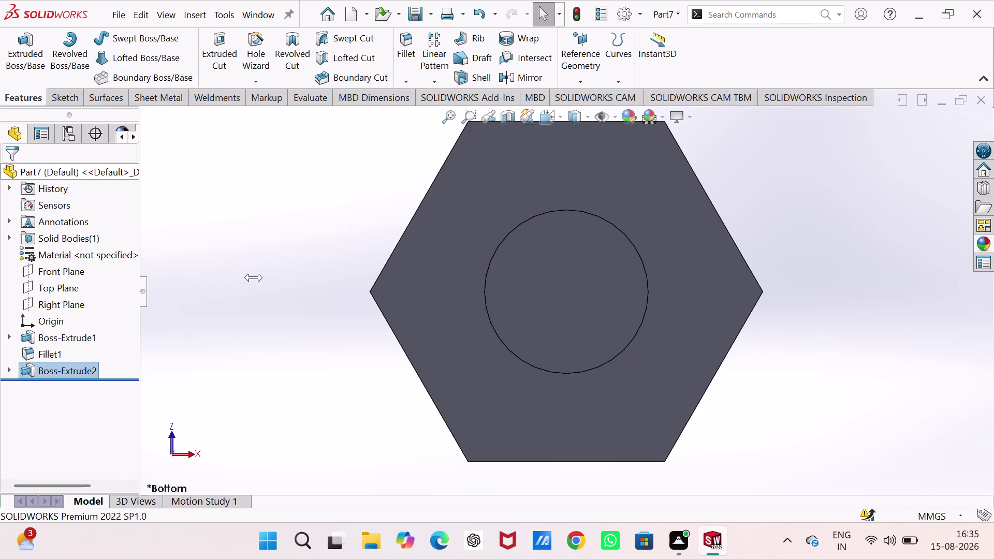
key(ctrl+7)
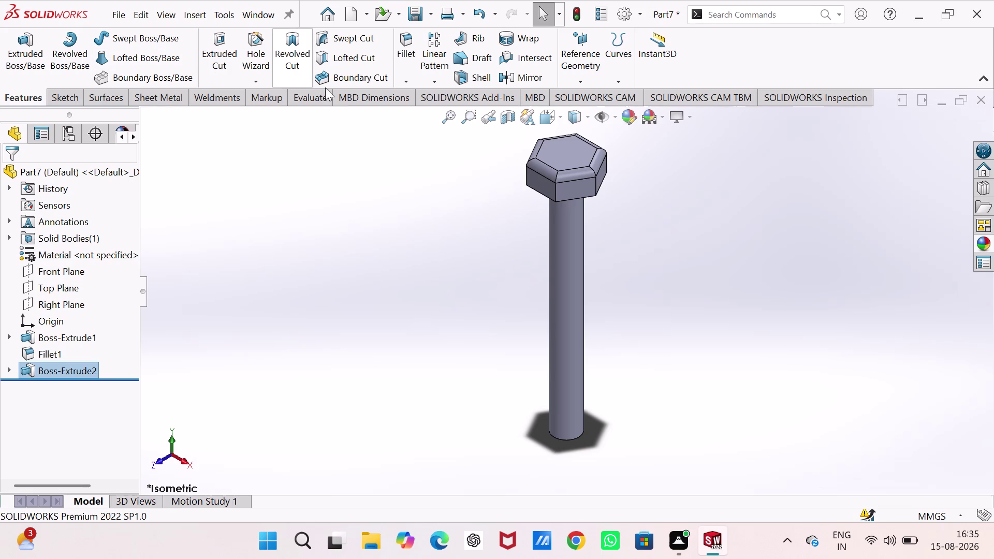
click(404, 80)
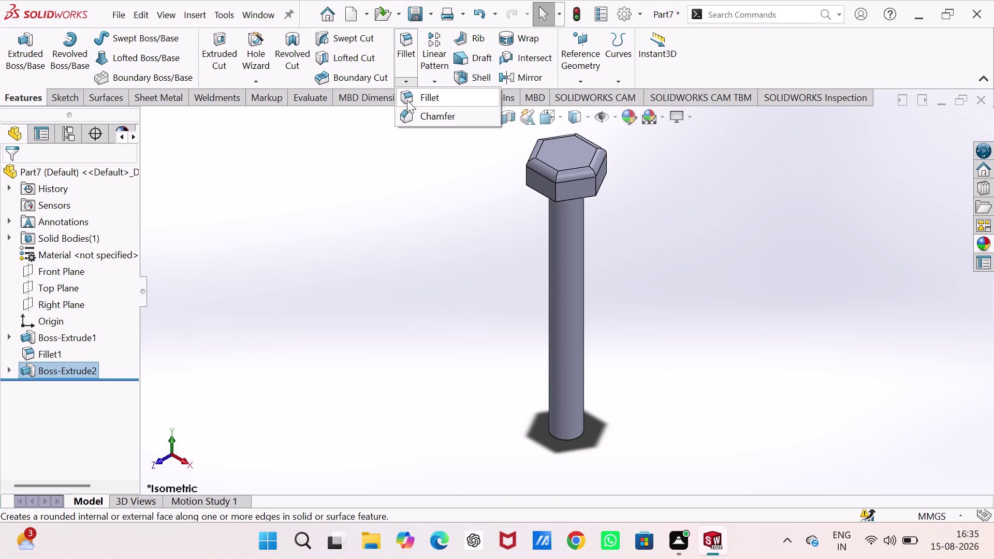
Bevel the shank's end edge with a 4 mm × 45° chamfer (Chamfer1).
click(413, 122)
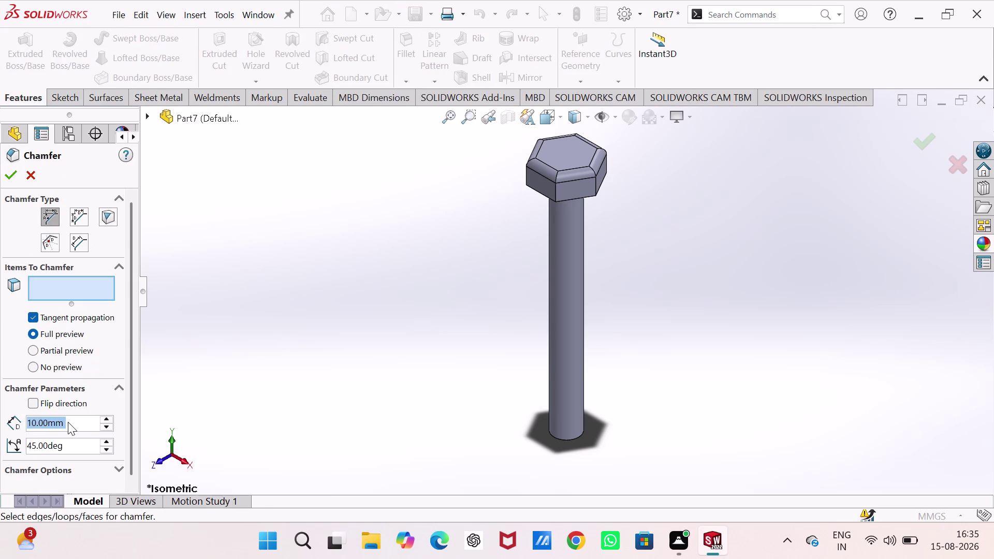
key(4)
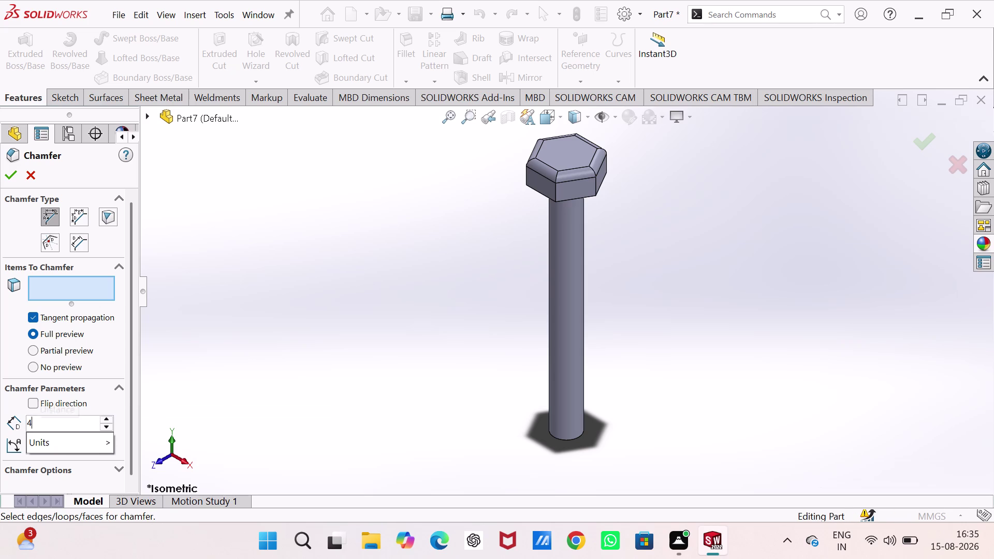
click(326, 317)
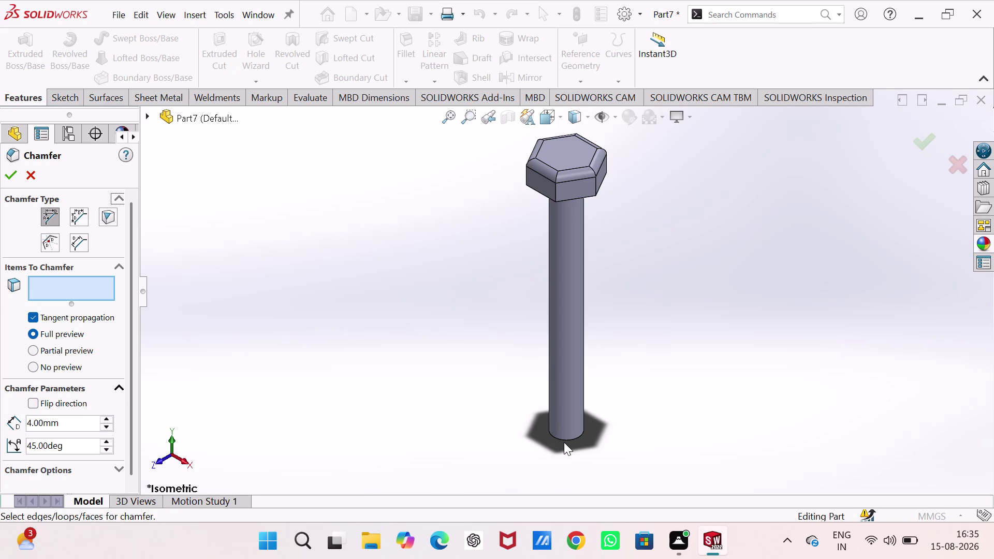
click(565, 441)
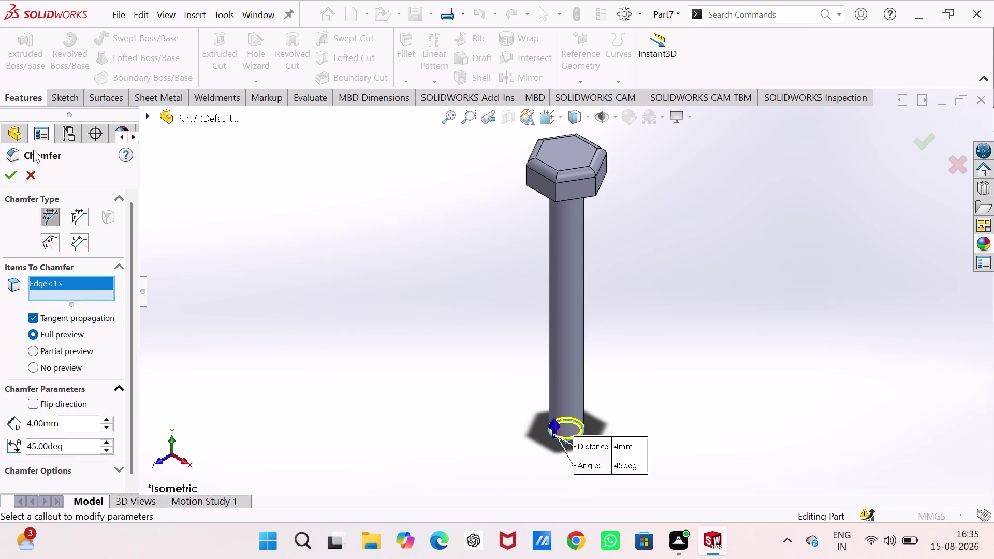
click(10, 166)
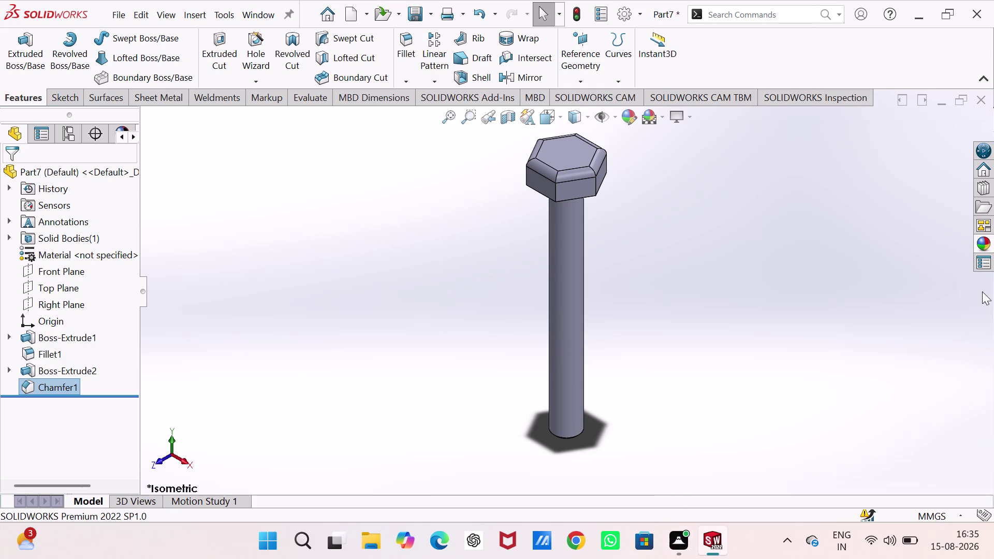
click(990, 241)
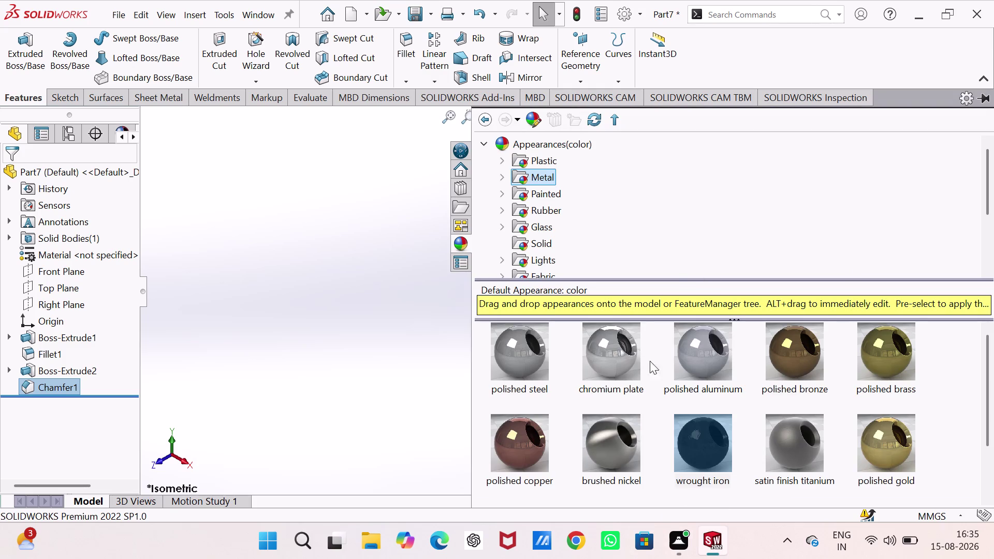
Apply the polished copper metal appearance to the entire bolt part.
scroll(down, 3)
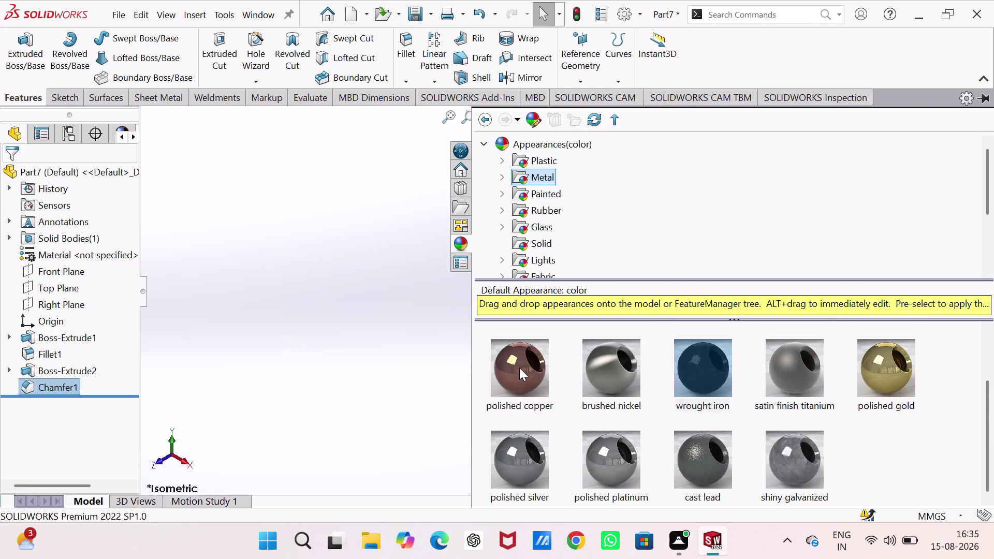
drag(520, 368, 559, 266)
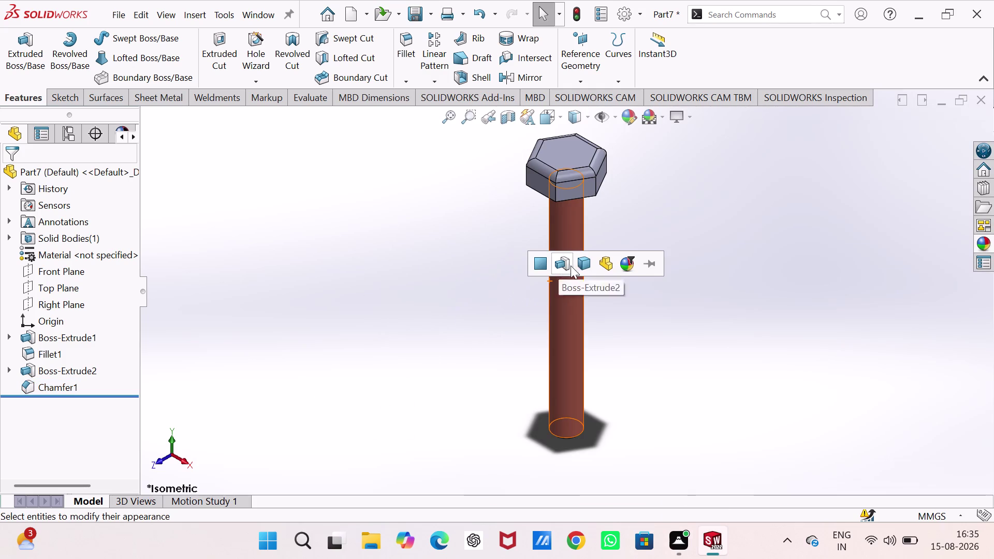
click(579, 264)
click(412, 320)
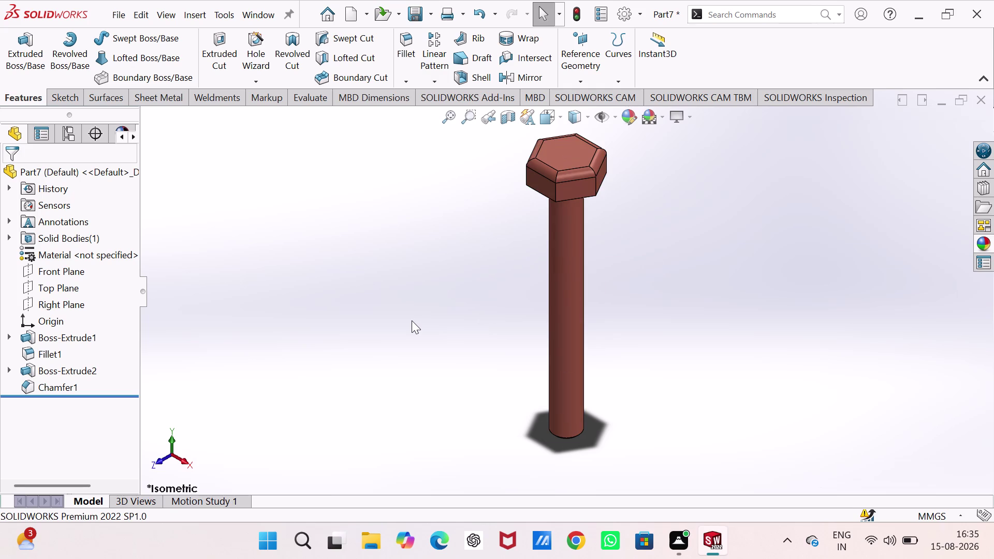
key(ctrl+s)
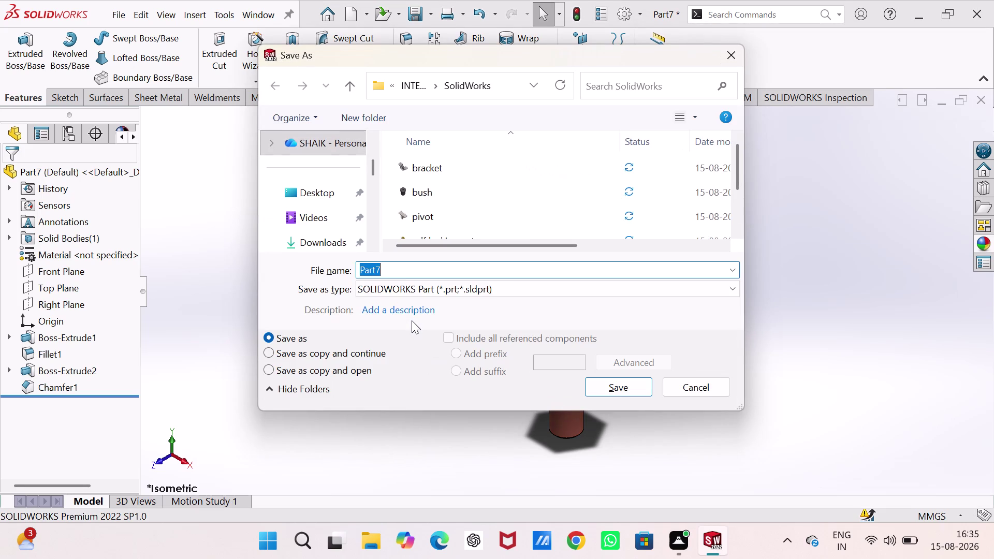
Save the part as 'hexa bolt', then create a new part document.
text(hex)
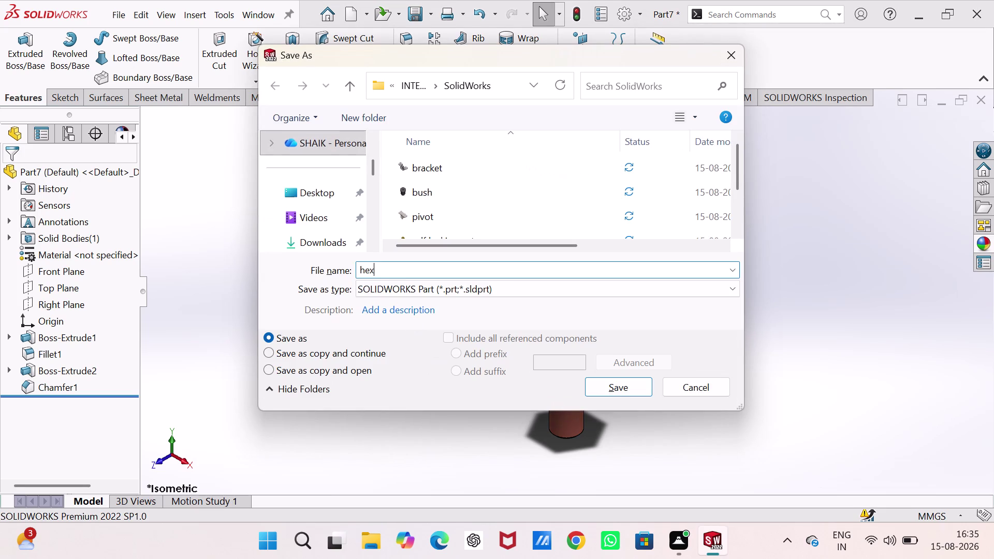
text(o)
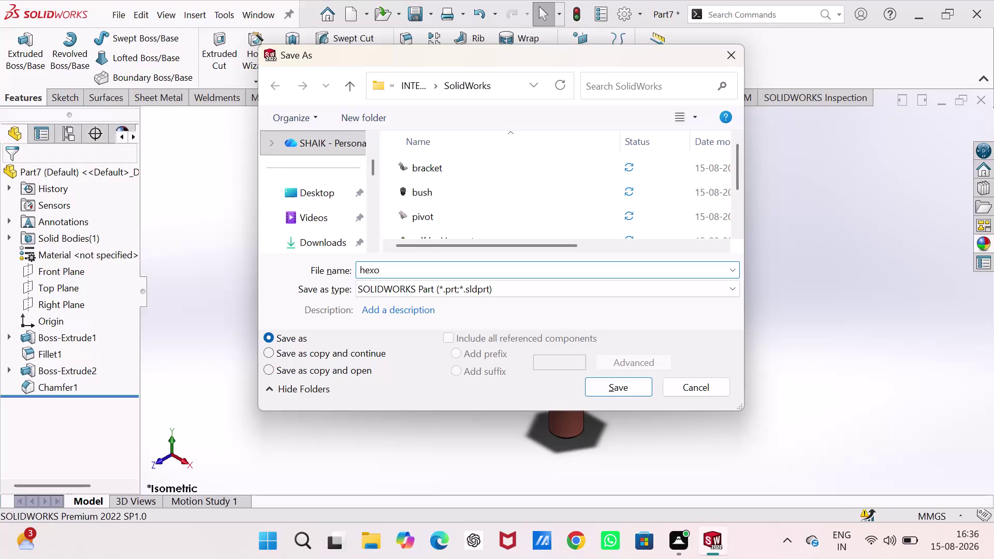
key(BackSpace)
key(a)
key(space)
text(bolt)
key(Return)
key(ctrl+n)
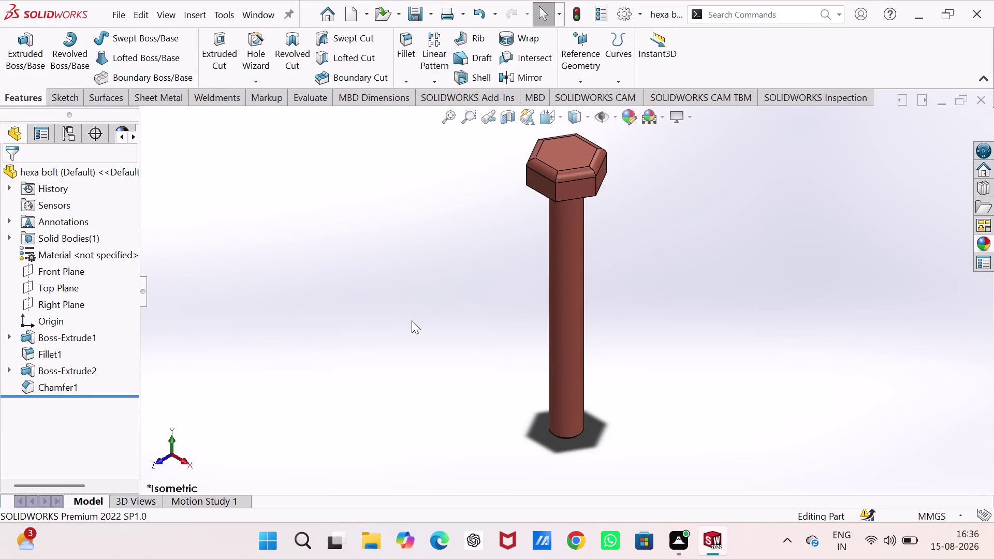
key(Return)
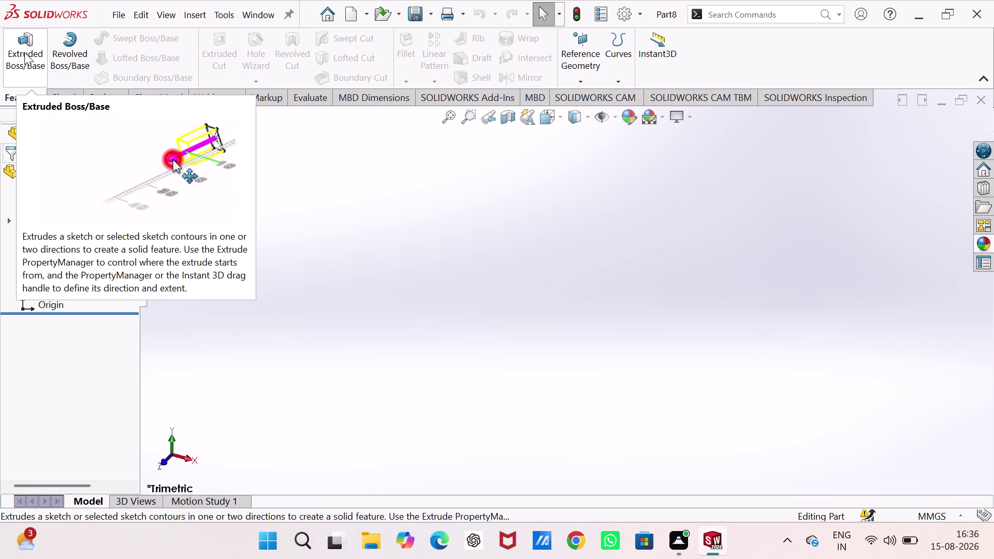
Begin an extrusion in Part8 with its sketch on the Top Plane.
click(70, 273)
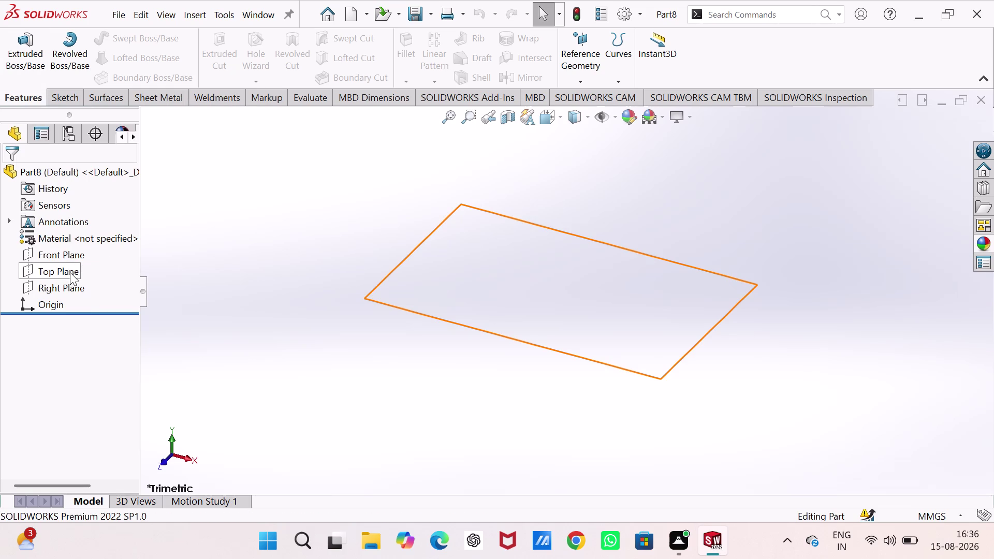
click(78, 256)
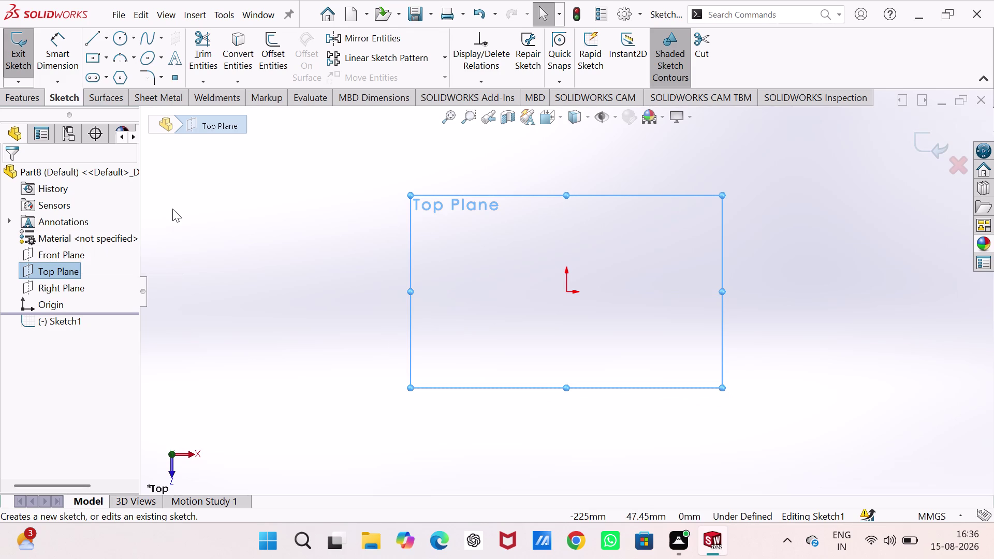
click(119, 75)
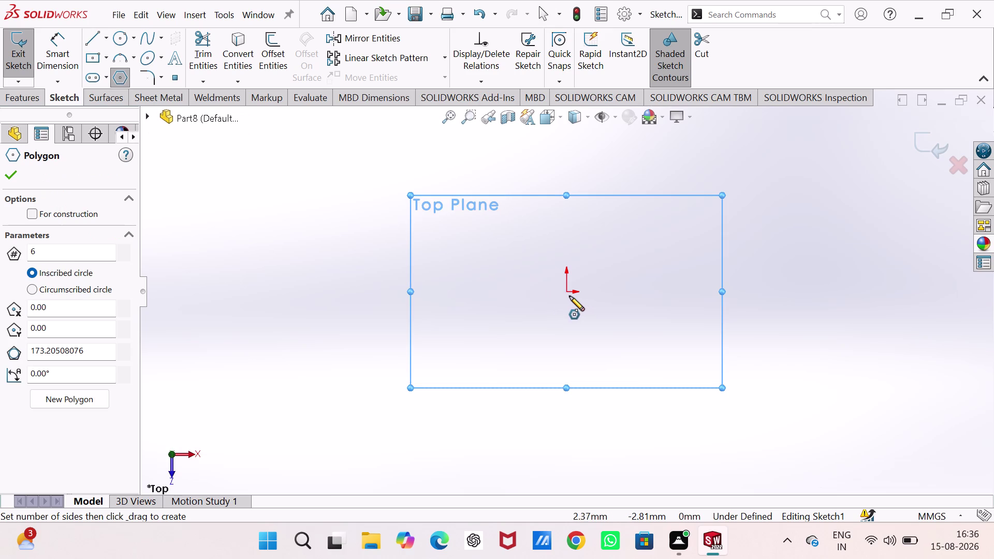
Draw a hexagon centred on the origin, dimensioned 104 mm across flats.
click(567, 293)
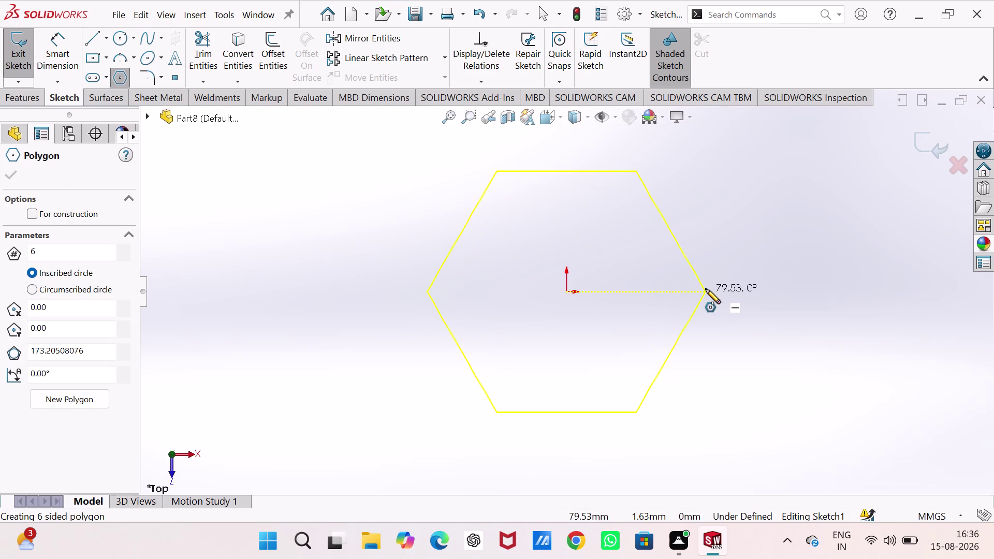
click(706, 289)
right_drag(752, 349, 763, 192)
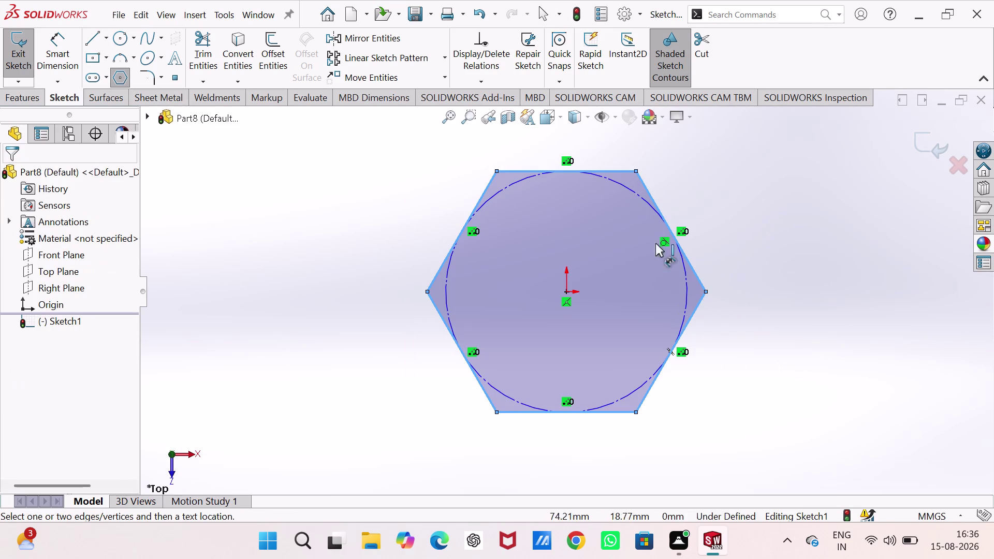
click(594, 169)
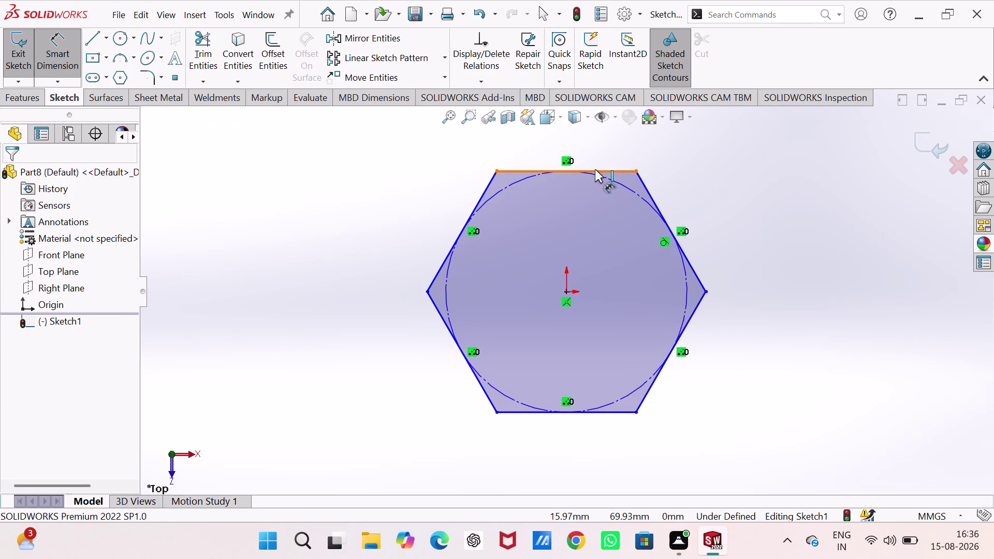
drag(616, 413, 609, 411)
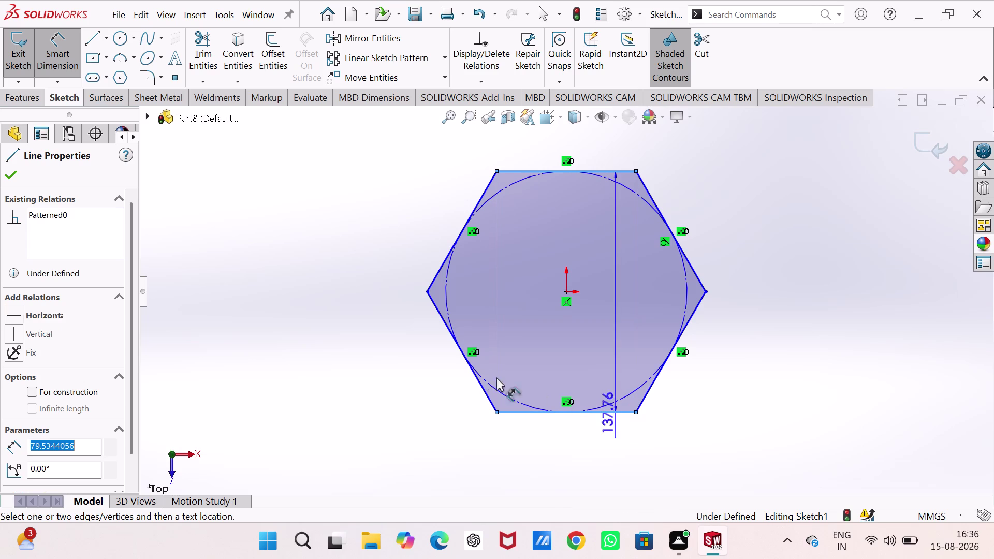
click(373, 308)
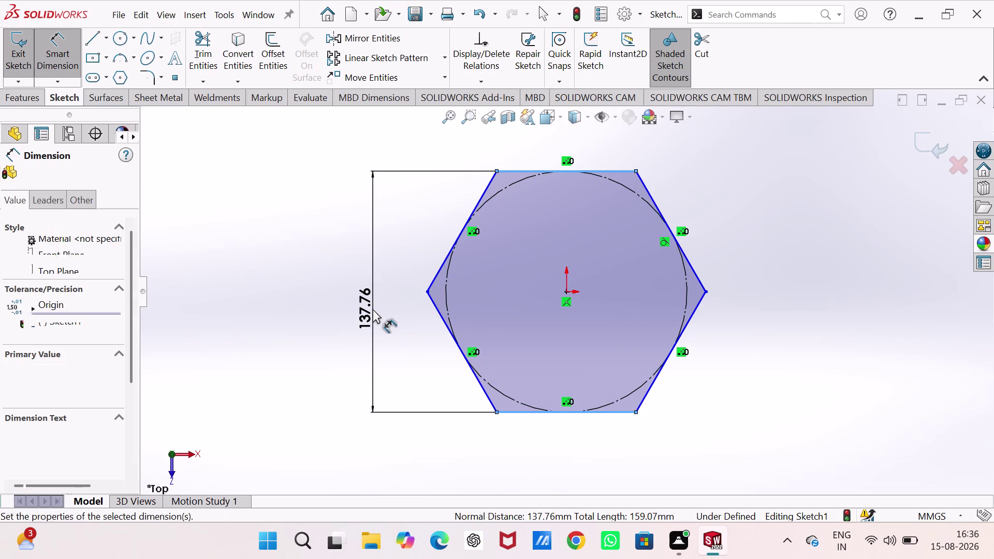
text(1)
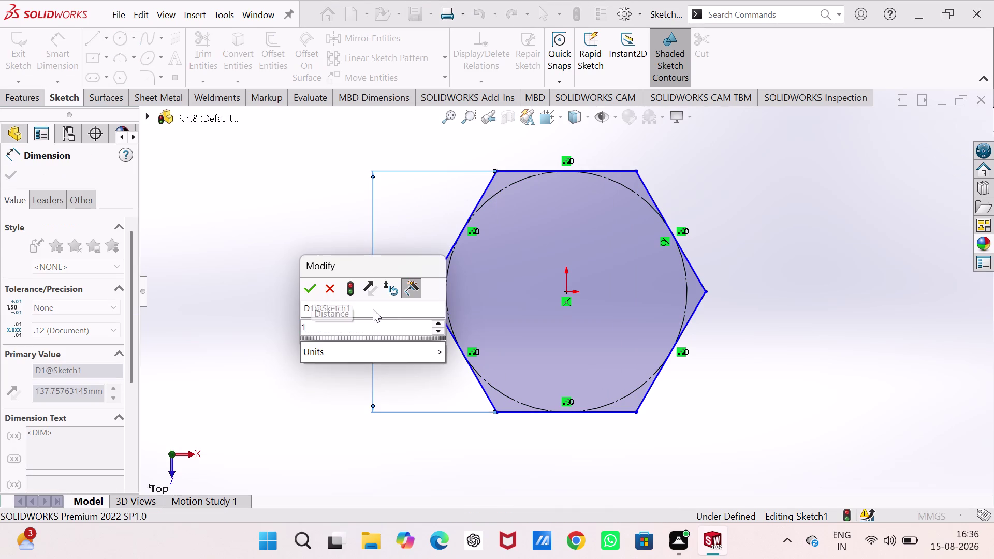
text(04)
key(Return)
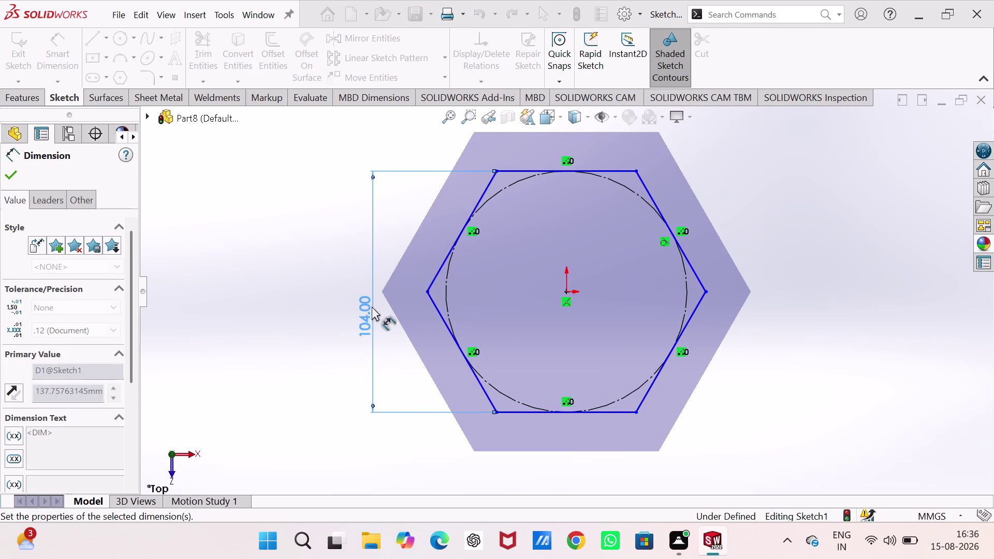
key(Escape)
key(Escape)
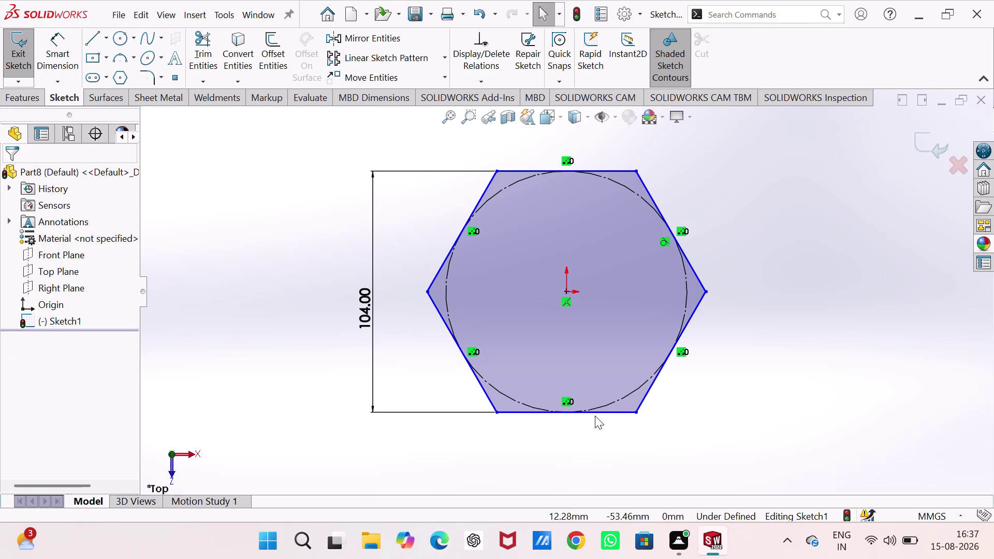
Make the hexagon's bottom edge horizontal and exit the sketch.
click(598, 414)
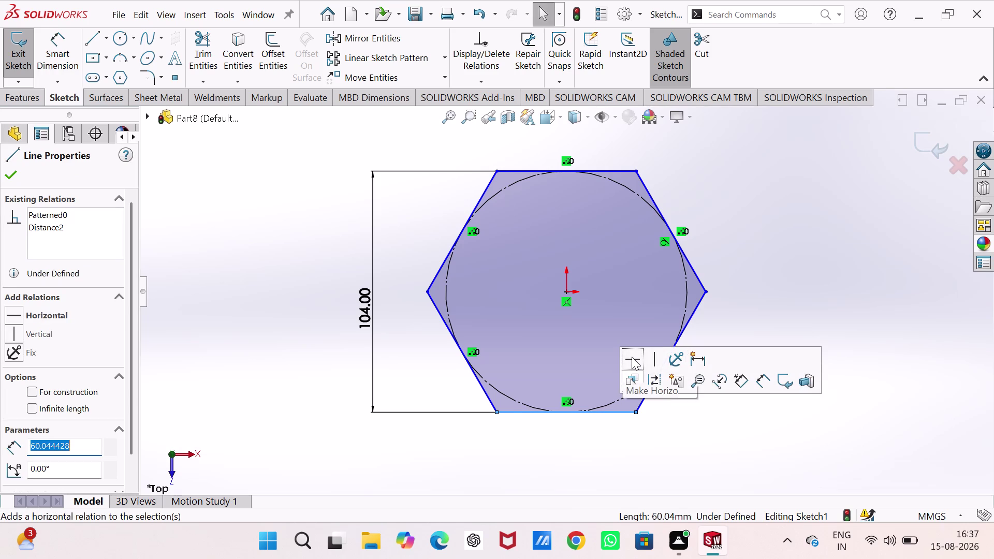
click(631, 357)
click(631, 356)
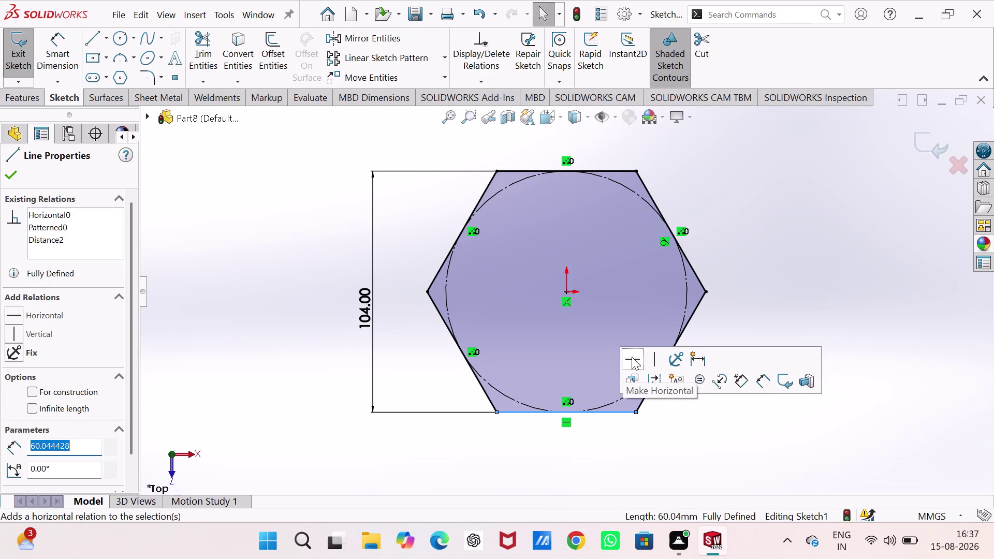
drag(236, 361, 243, 353)
click(23, 59)
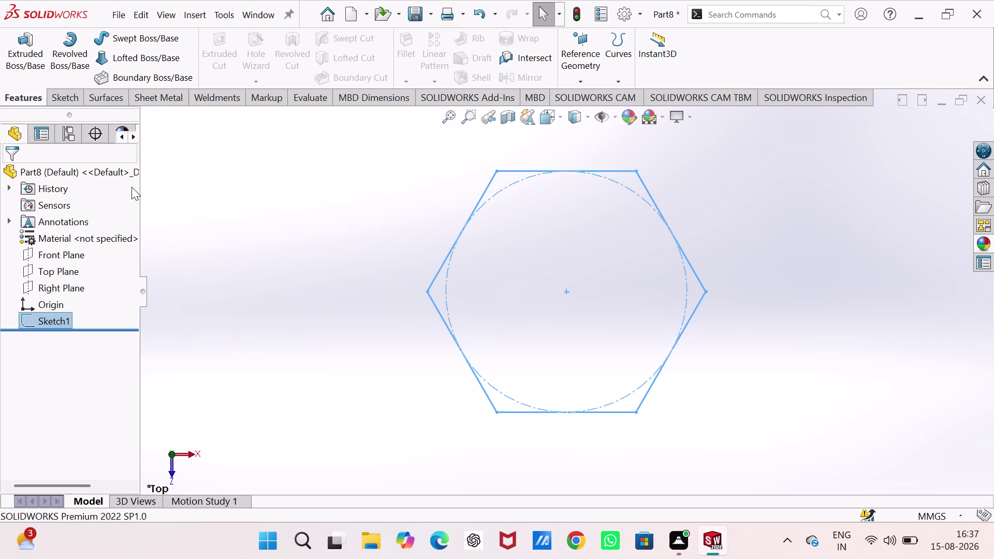
click(19, 45)
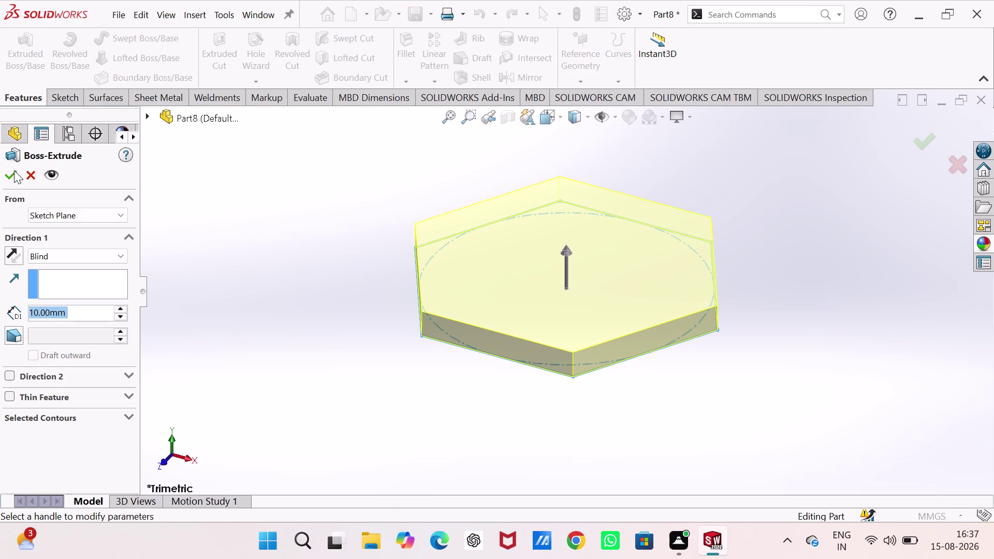
Extrude the hexagon sketch to a 60 mm blind depth as Boss-Extrude1.
text(60)
key(Return)
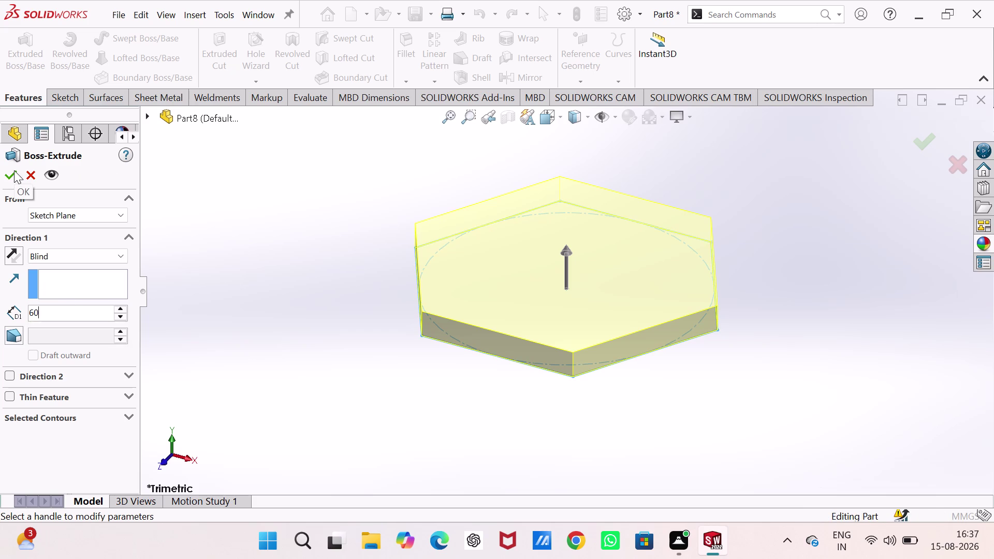
click(5, 174)
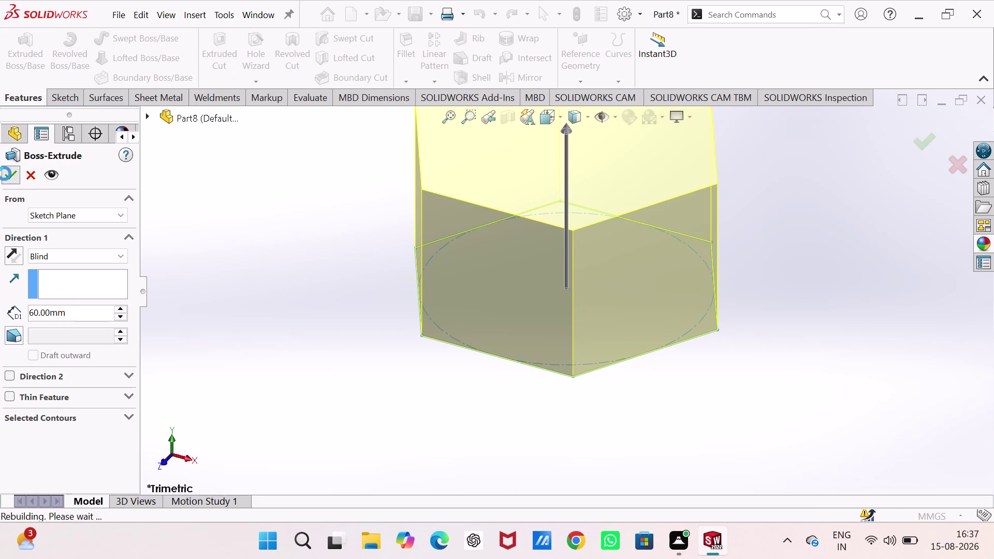
click(209, 209)
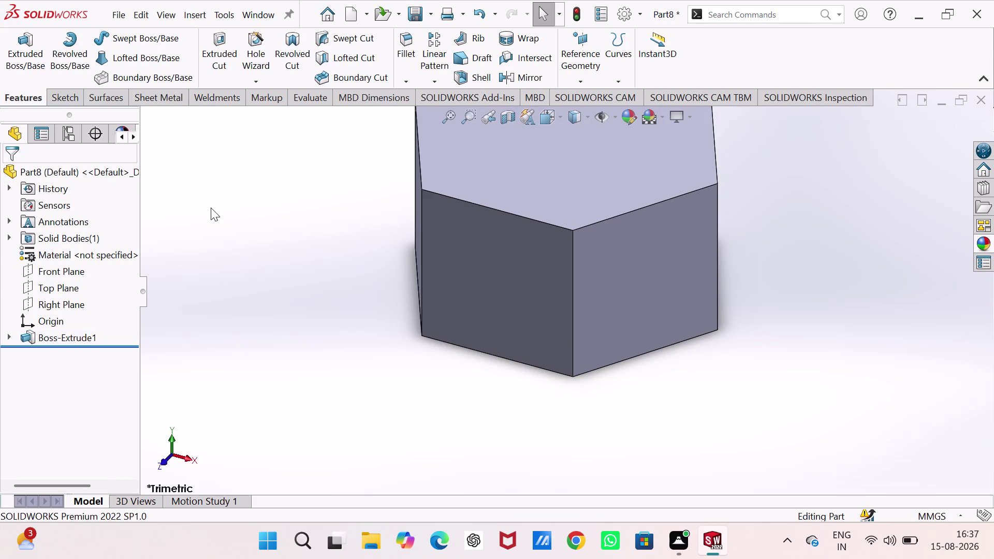
middle_drag(216, 204, 224, 213)
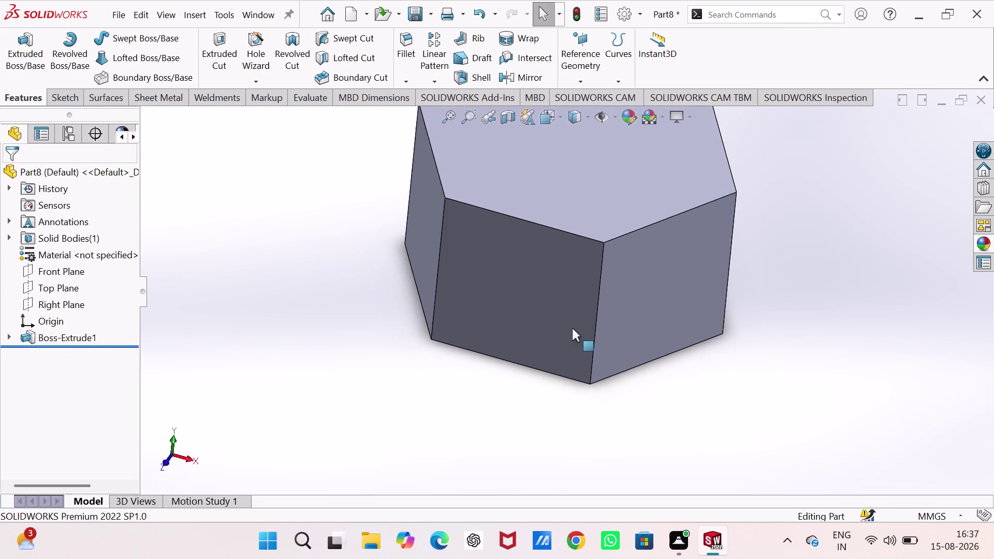
Start a sketch on the prism's top face and draw a circle centred on the origin.
scroll(up, 3)
scroll(down, 3)
scroll(up, 3)
click(576, 206)
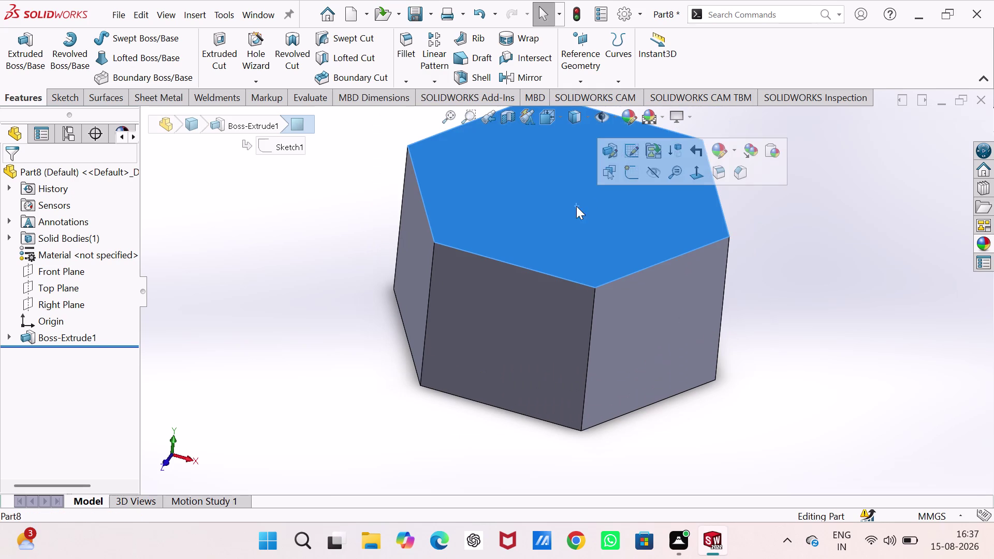
click(624, 178)
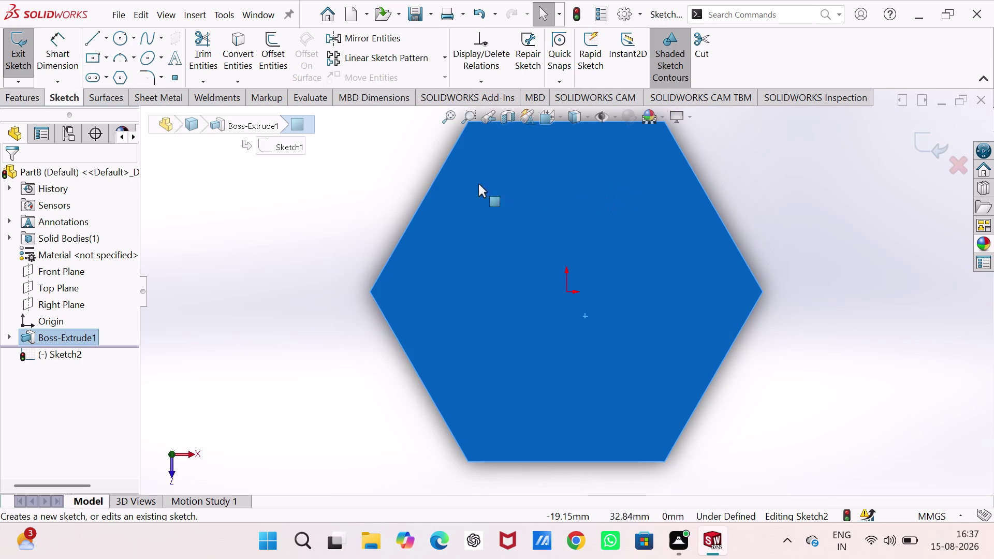
click(116, 42)
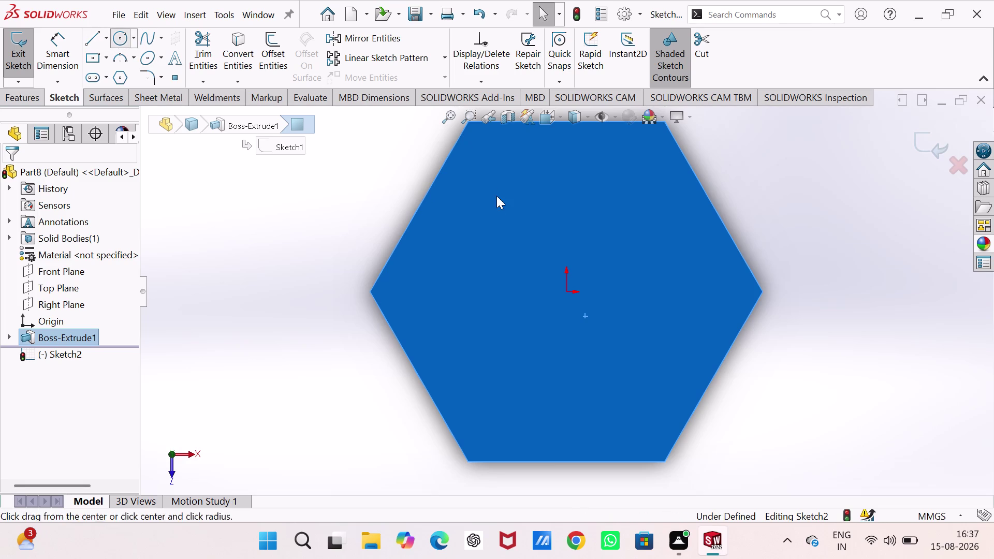
click(566, 291)
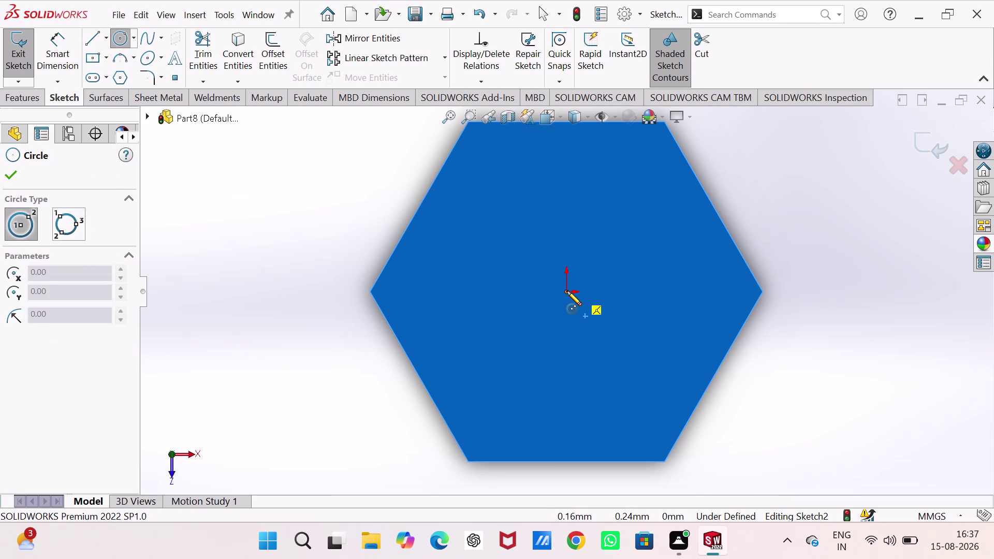
click(600, 385)
Set the circle's diameter to 50 mm and close the sketch.
right_drag(865, 386, 858, 224)
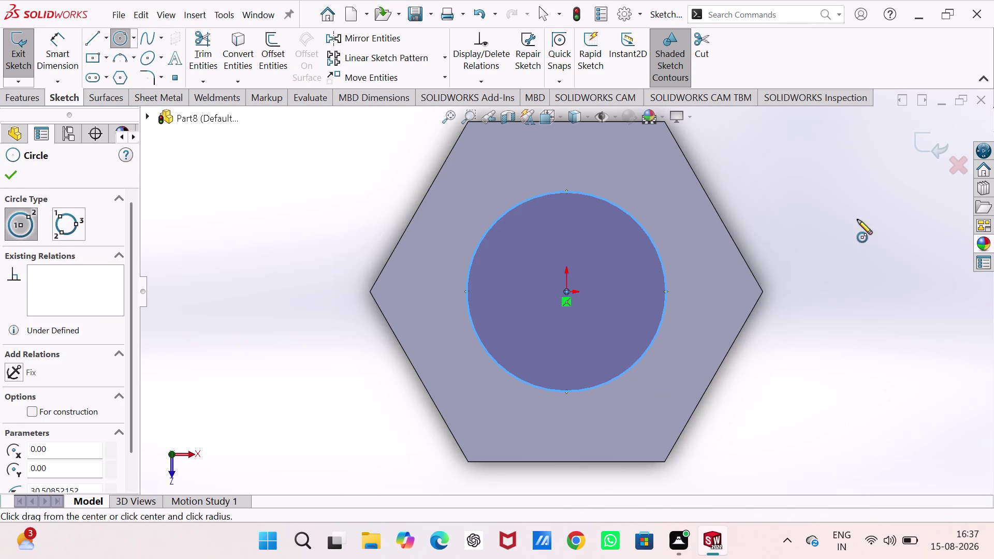
right_drag(859, 223, 857, 219)
click(661, 261)
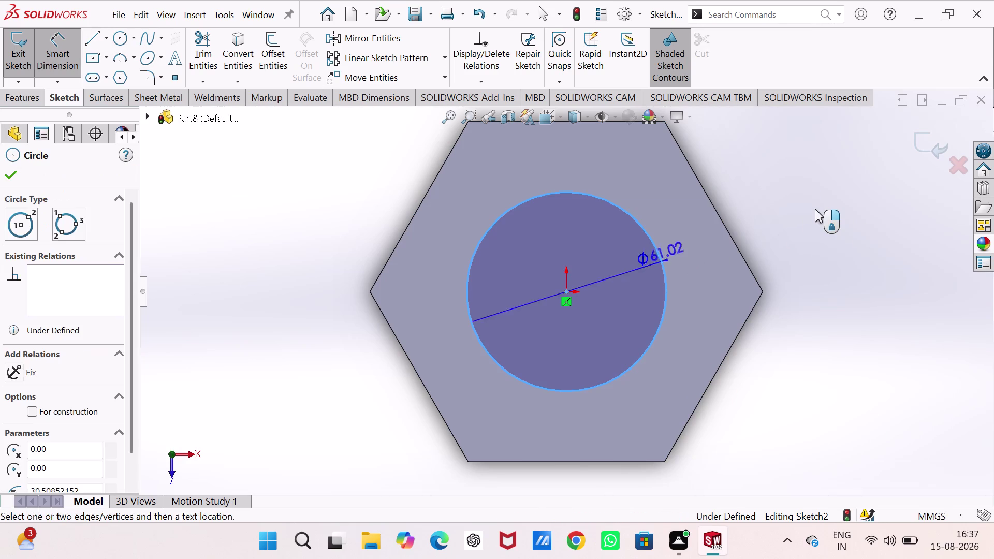
click(815, 209)
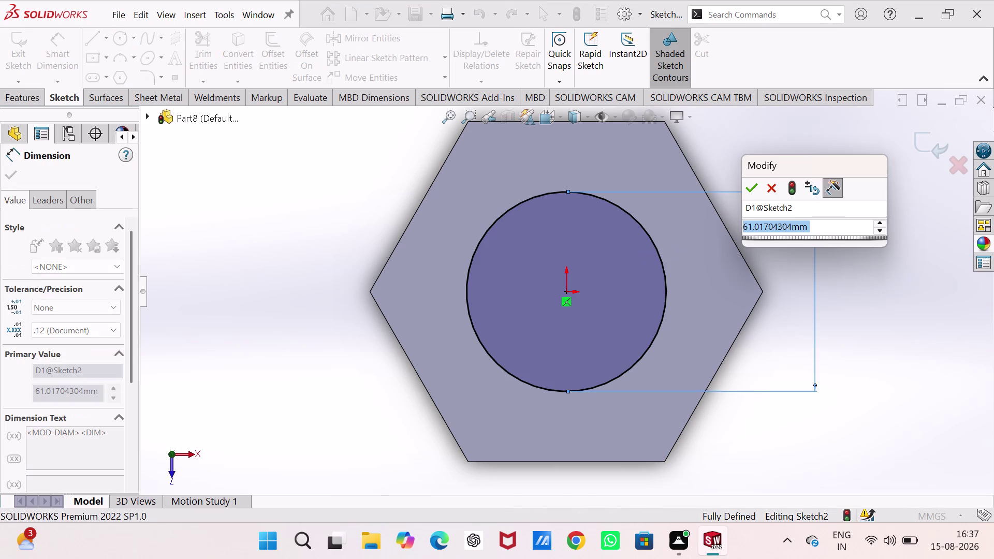
key(6)
key(BackSpace)
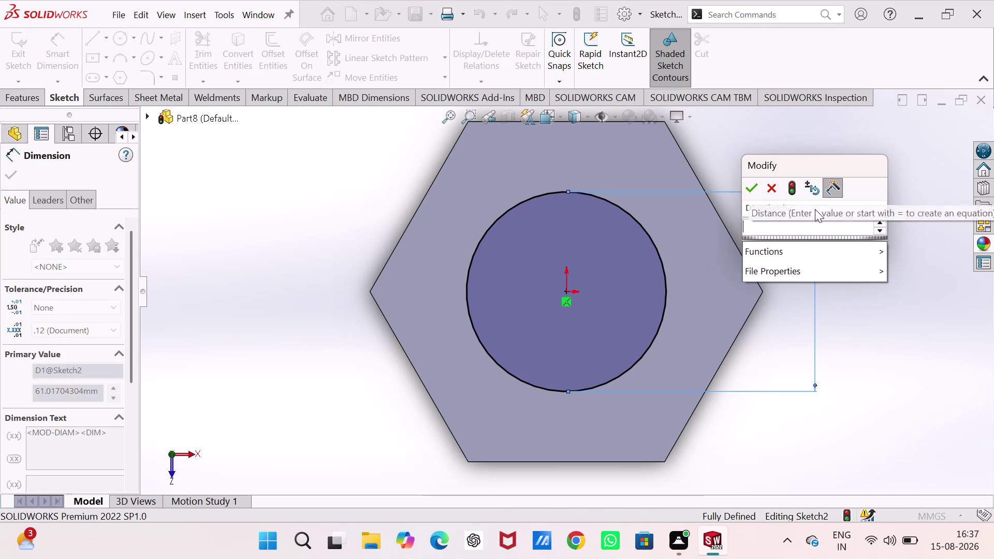
text(50)
key(Return)
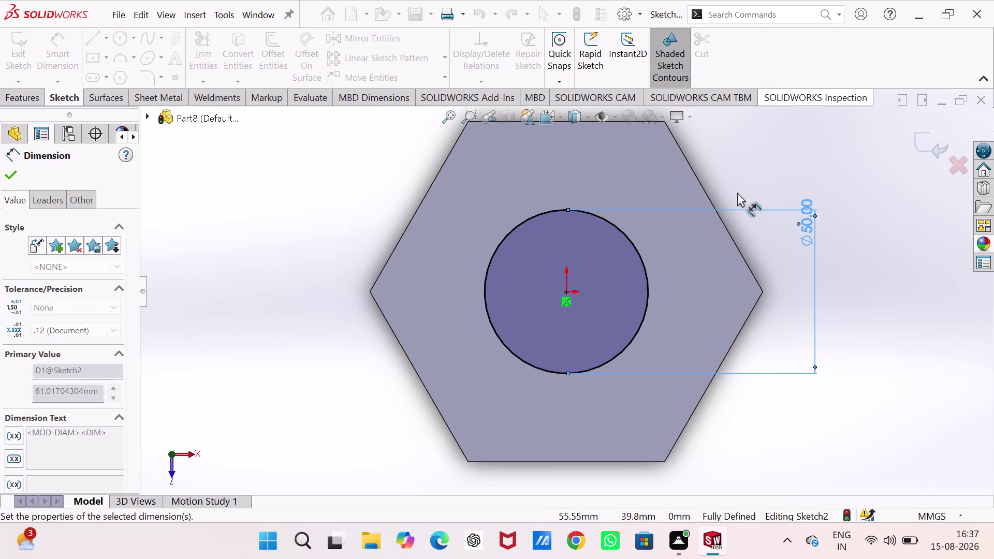
click(24, 65)
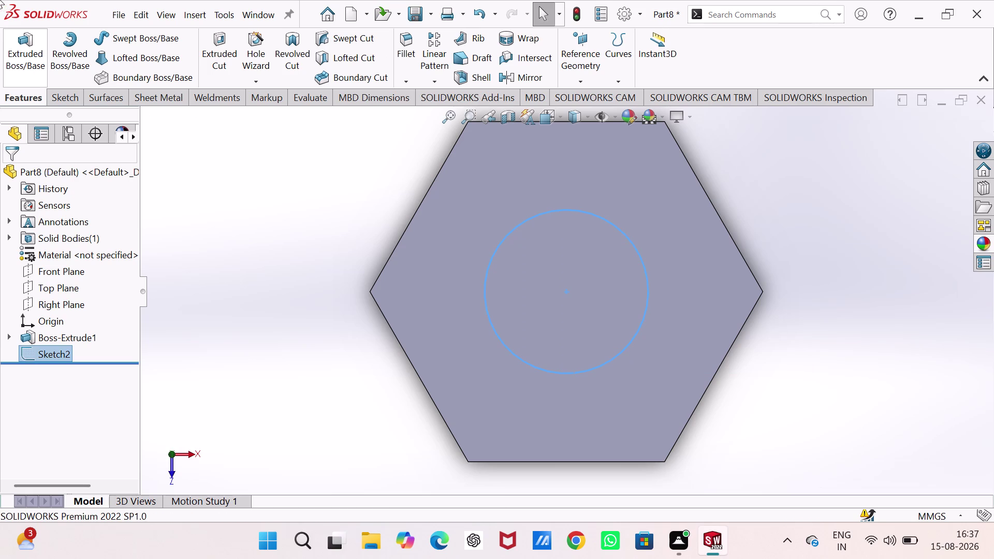
click(217, 45)
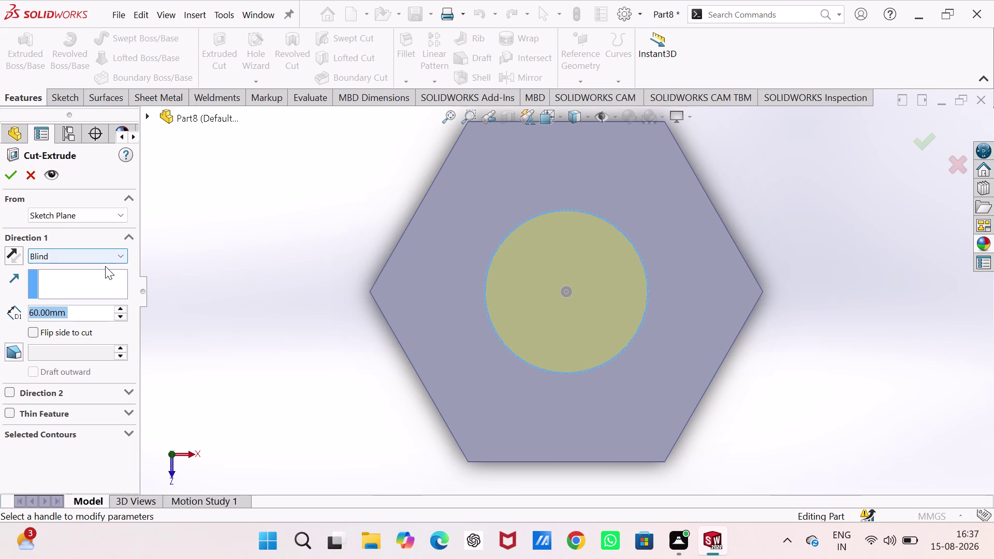
Cut the circle Through All as Cut-Extrude1 and switch to isometric view.
click(113, 257)
click(108, 277)
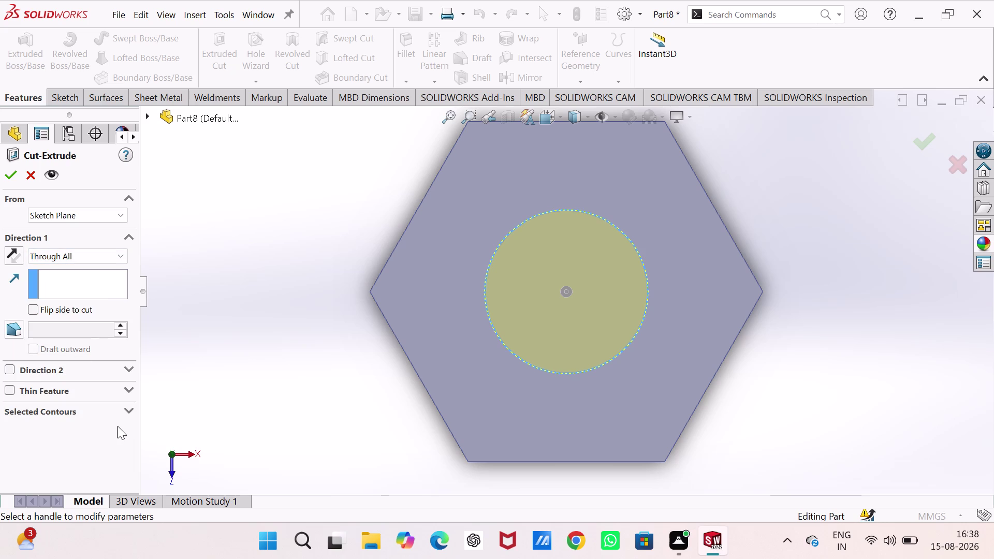
click(14, 171)
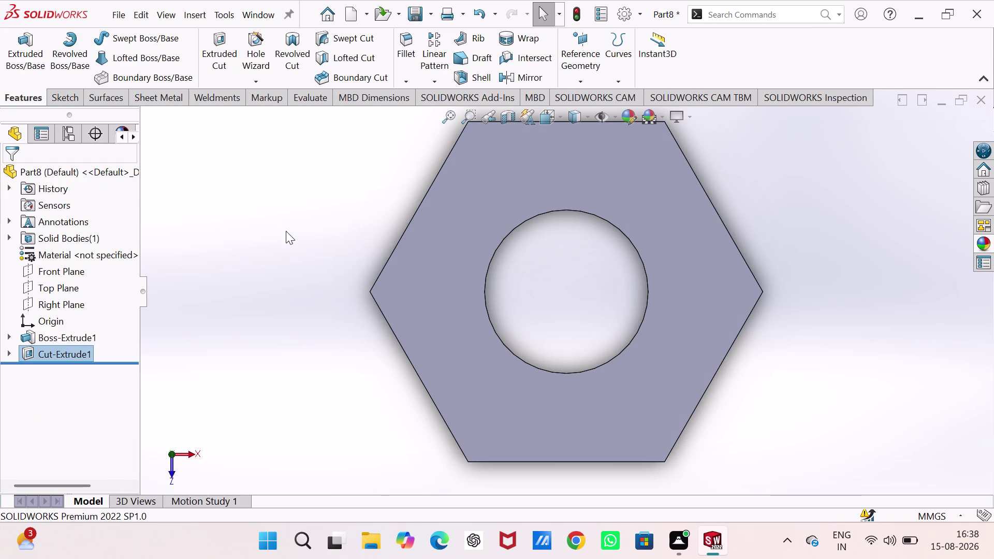
key(ctrl+7)
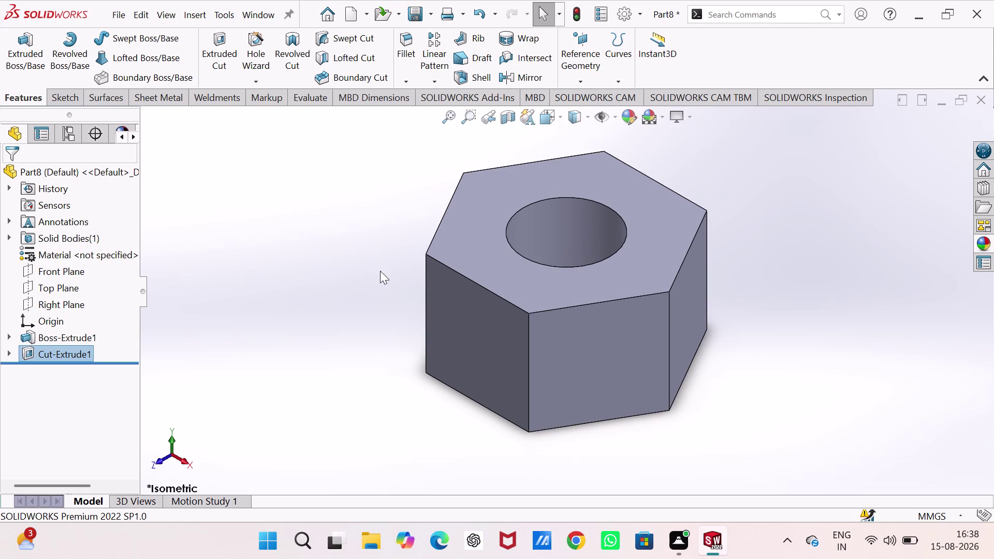
click(411, 36)
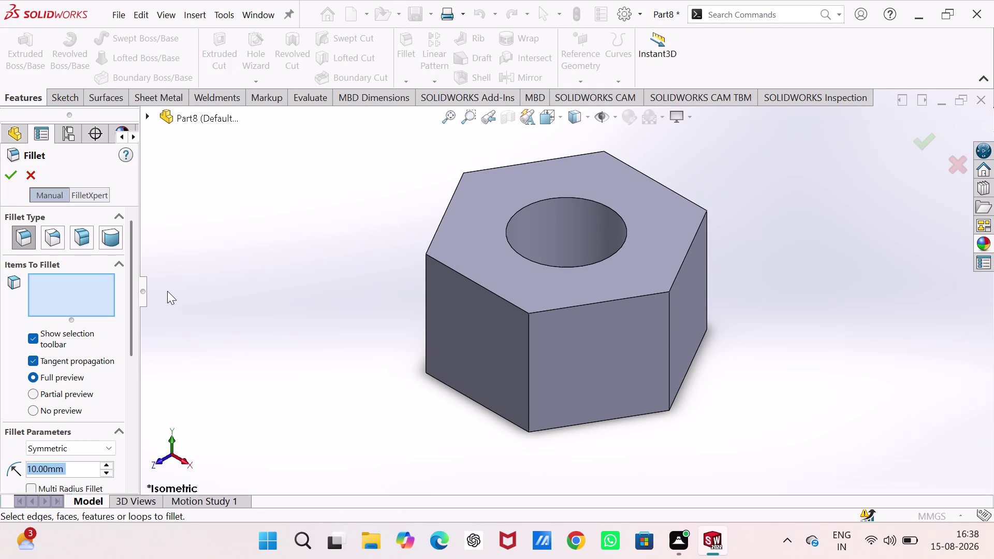
Abandon the trial 20 mm fillet on the nut's top face.
text(20)
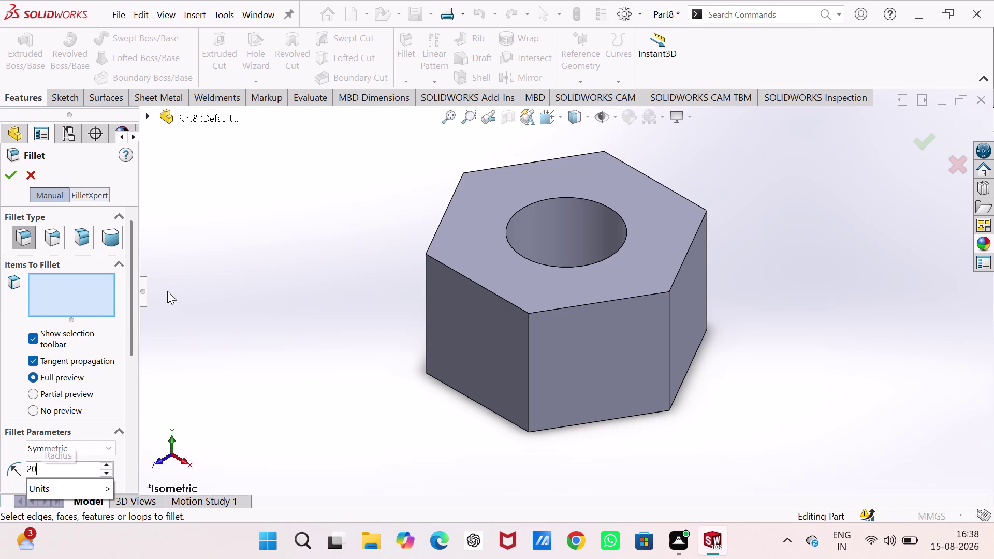
click(458, 271)
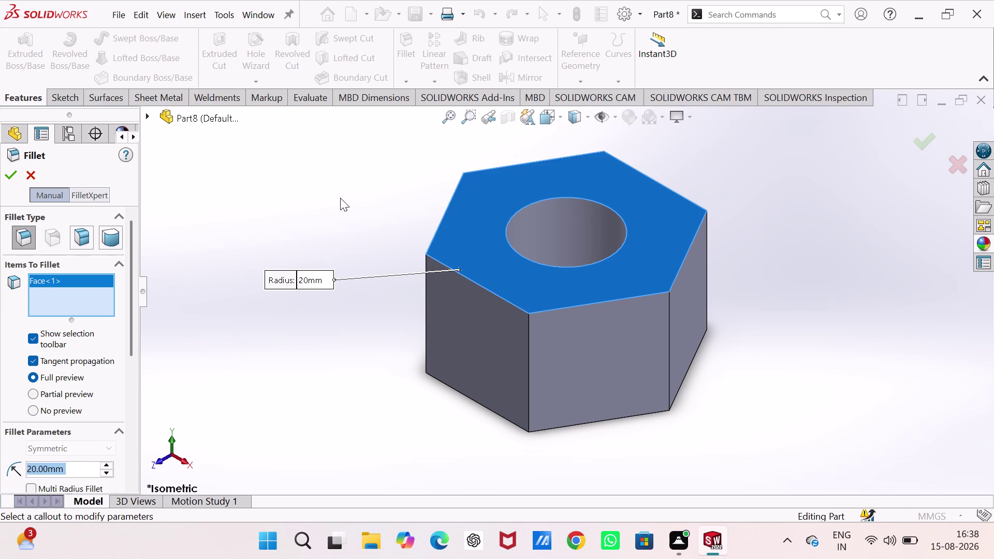
click(376, 206)
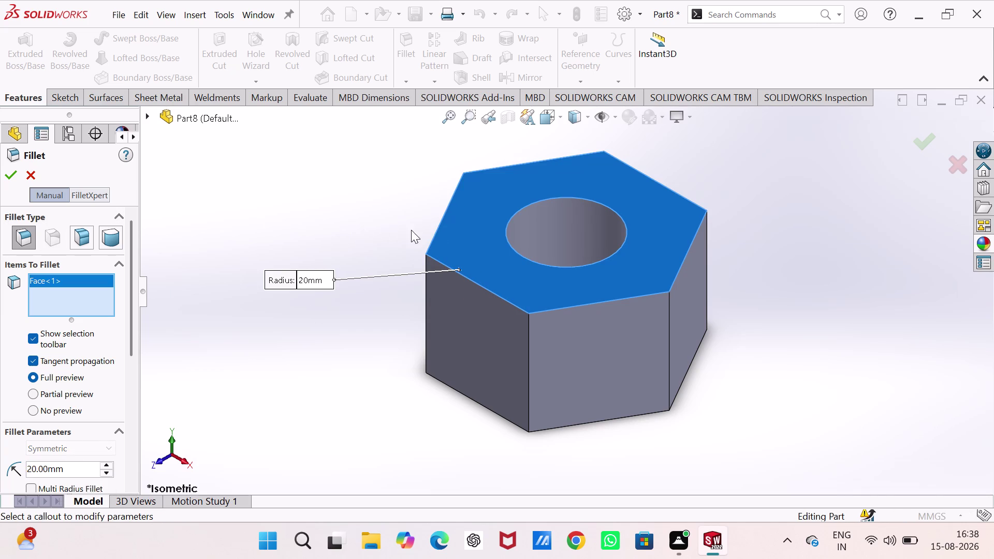
key(Escape)
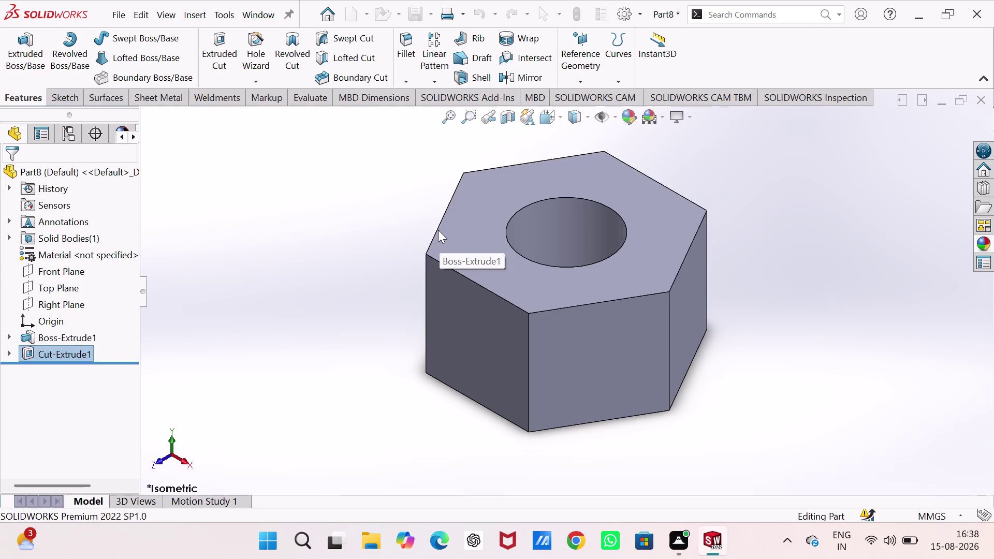
Retry a 20 mm fillet on four top edges and the top face, then cancel it.
click(494, 292)
click(607, 260)
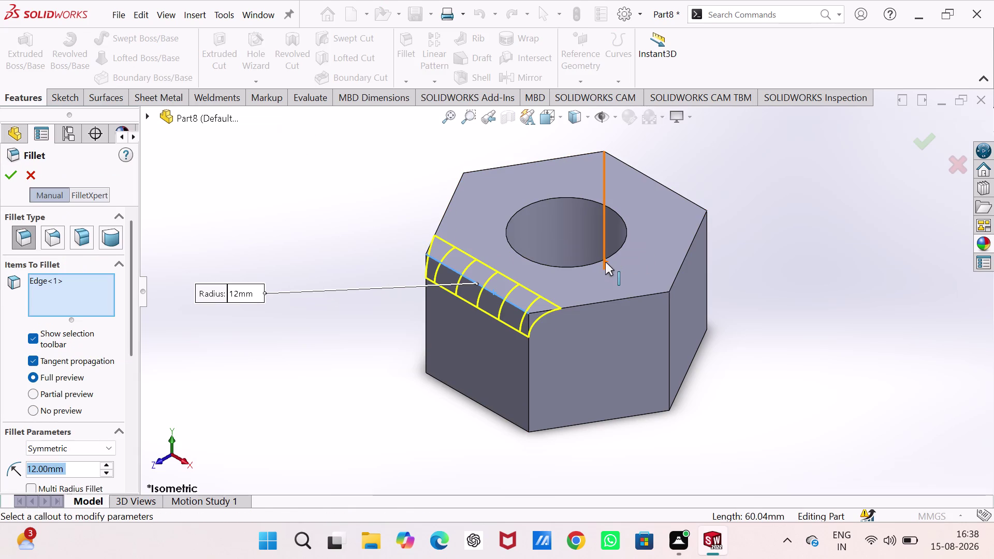
text(20)
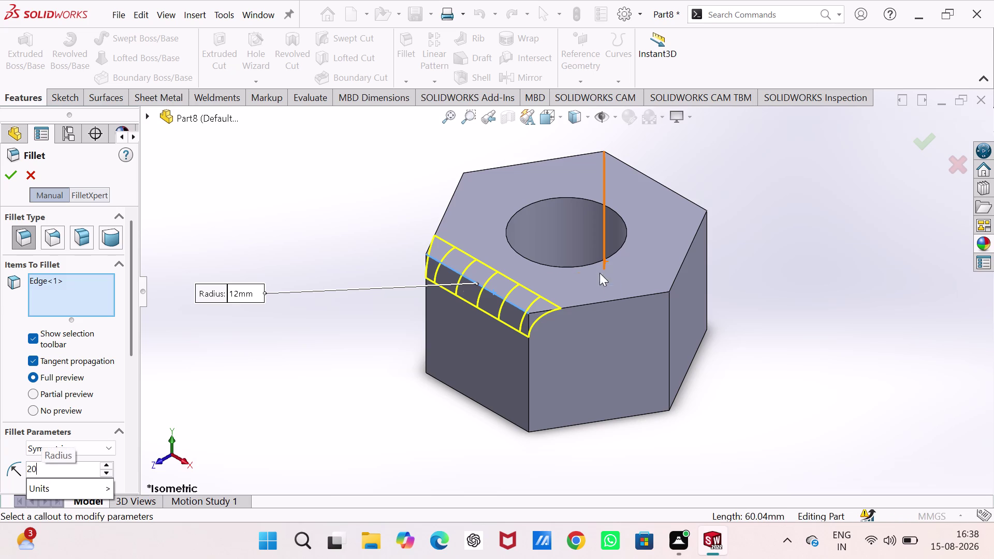
click(391, 197)
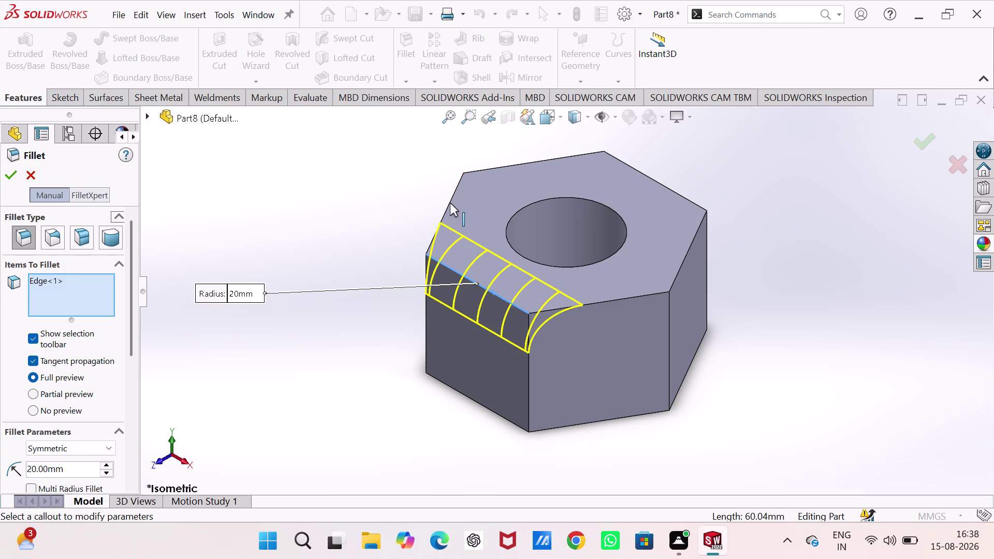
click(450, 204)
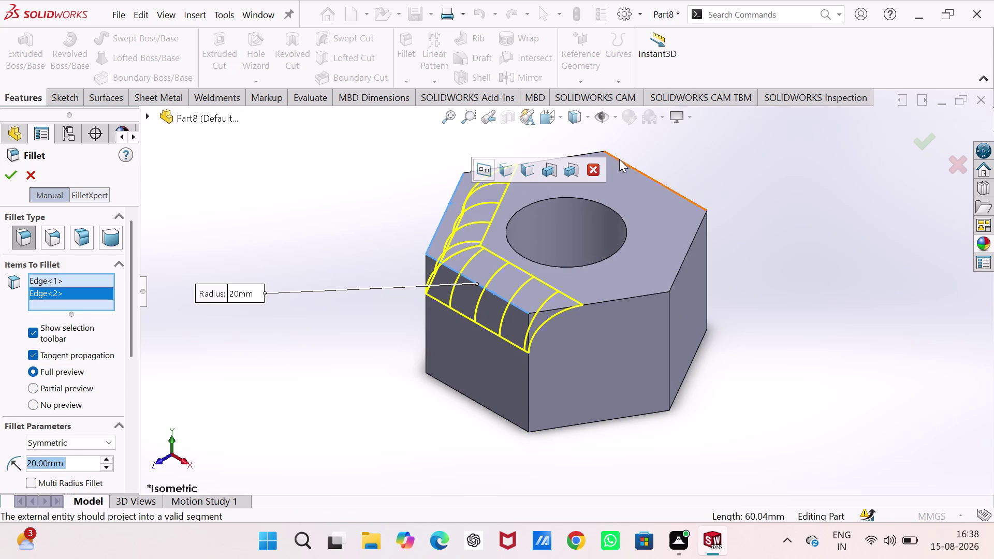
click(631, 165)
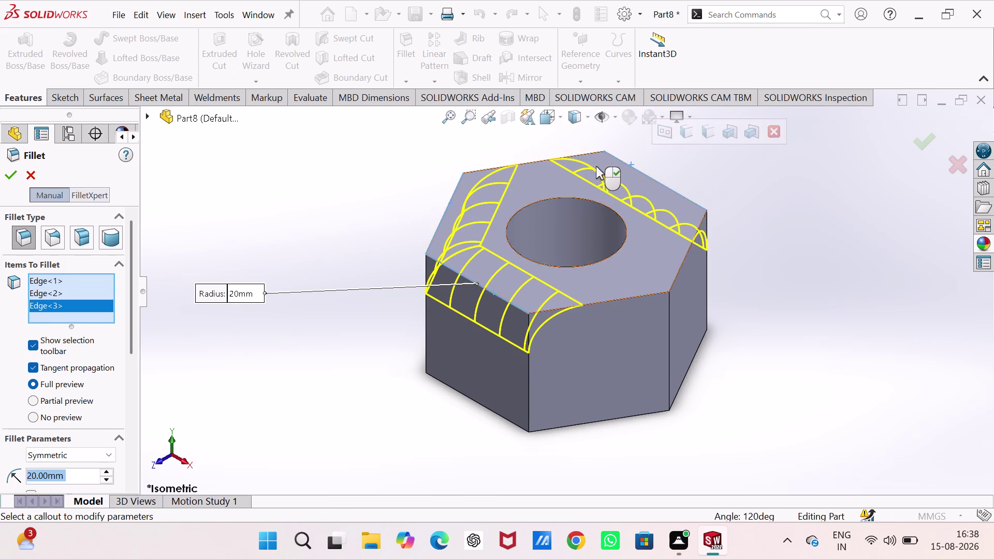
click(537, 162)
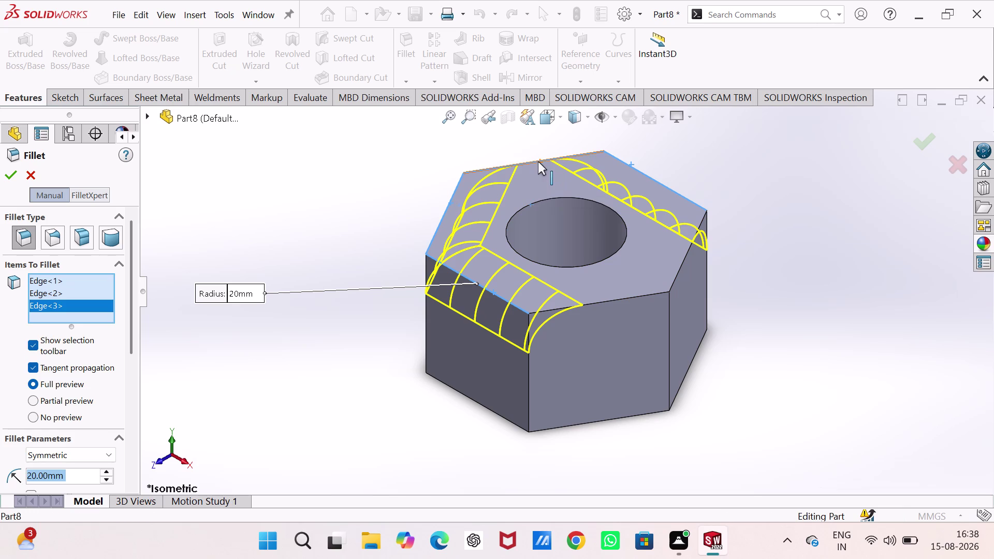
click(601, 300)
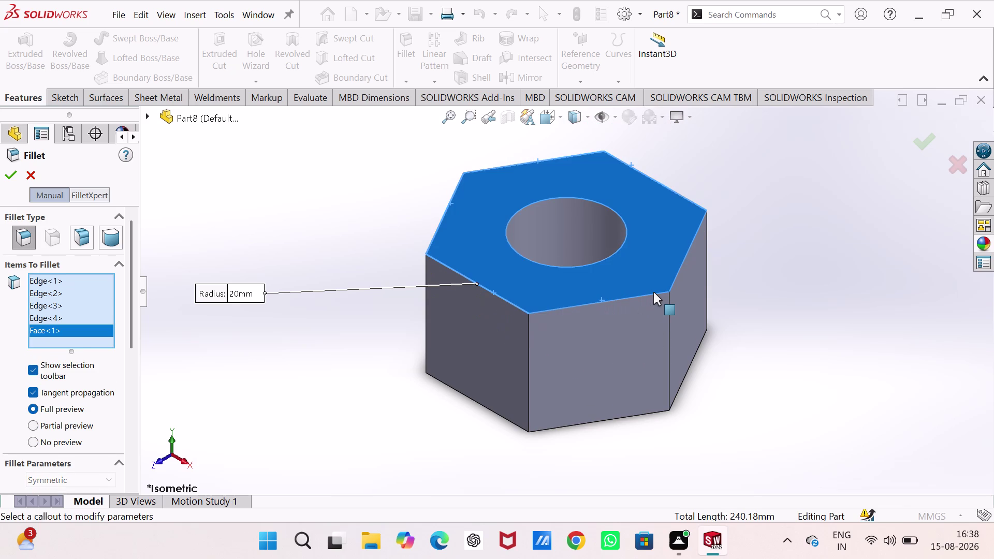
key(Escape)
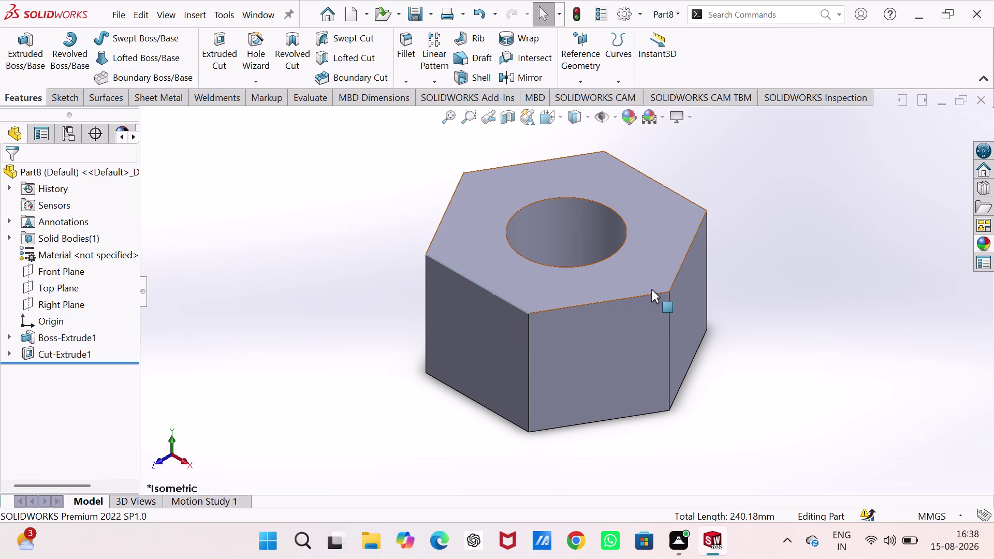
click(653, 295)
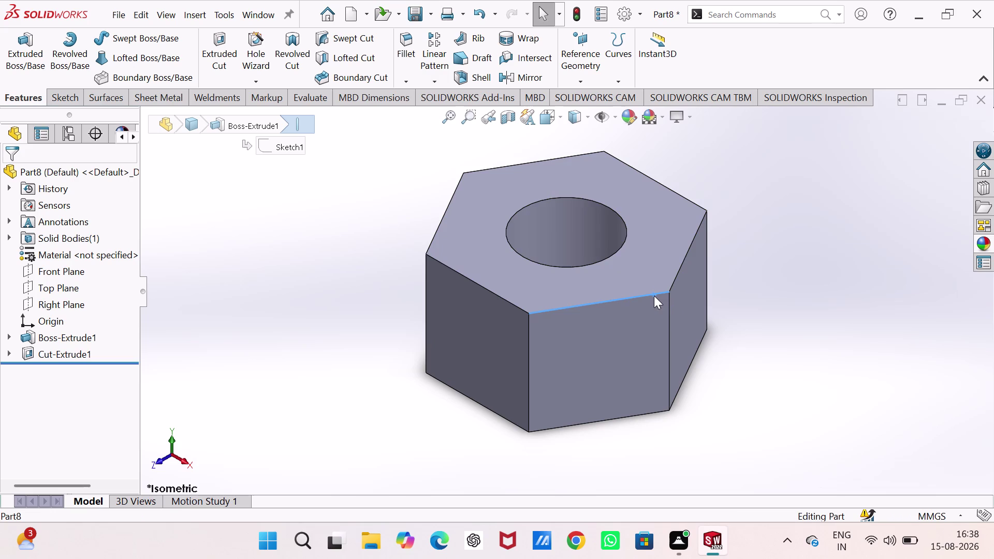
Start a 20 mm fillet on the front and right top edges of the nut.
click(677, 274)
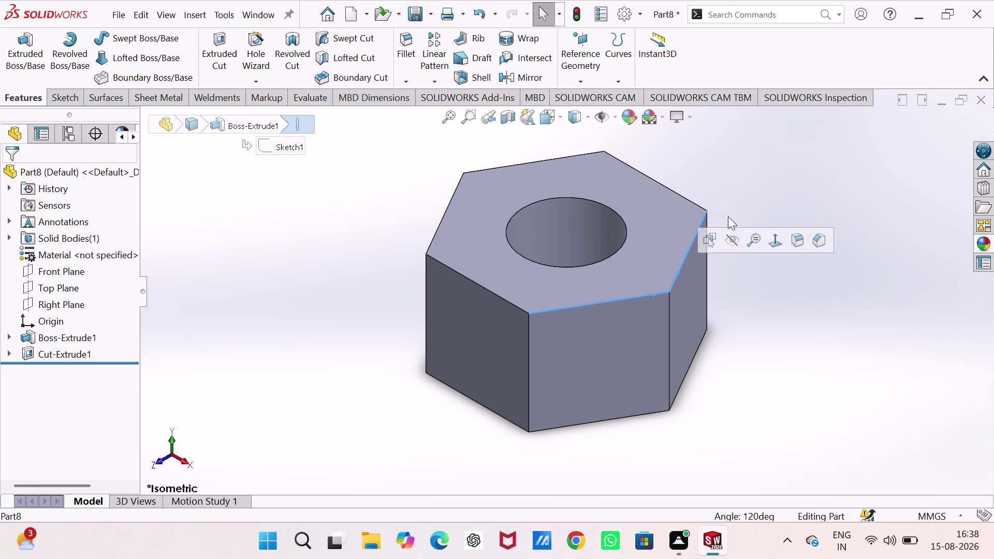
click(796, 237)
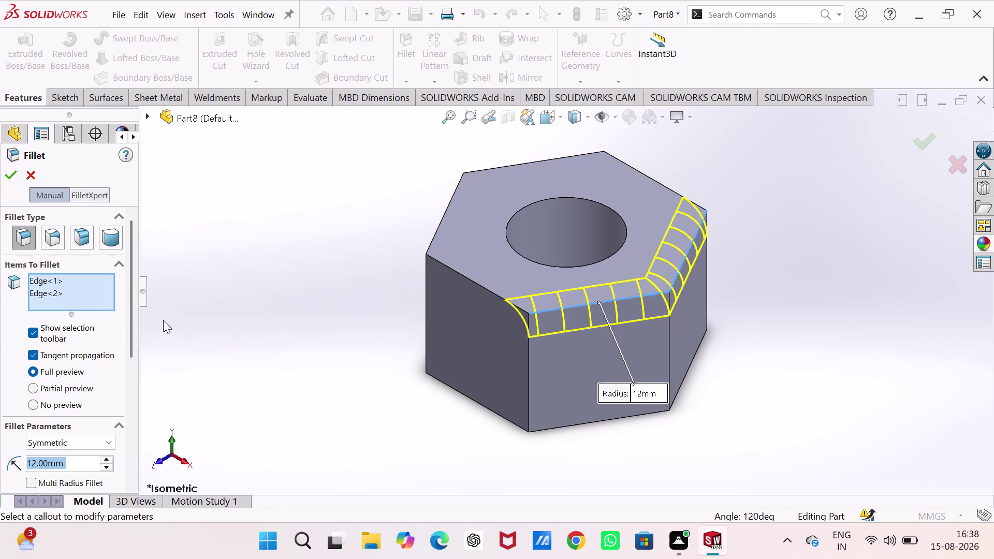
key(2)
key(0)
click(245, 230)
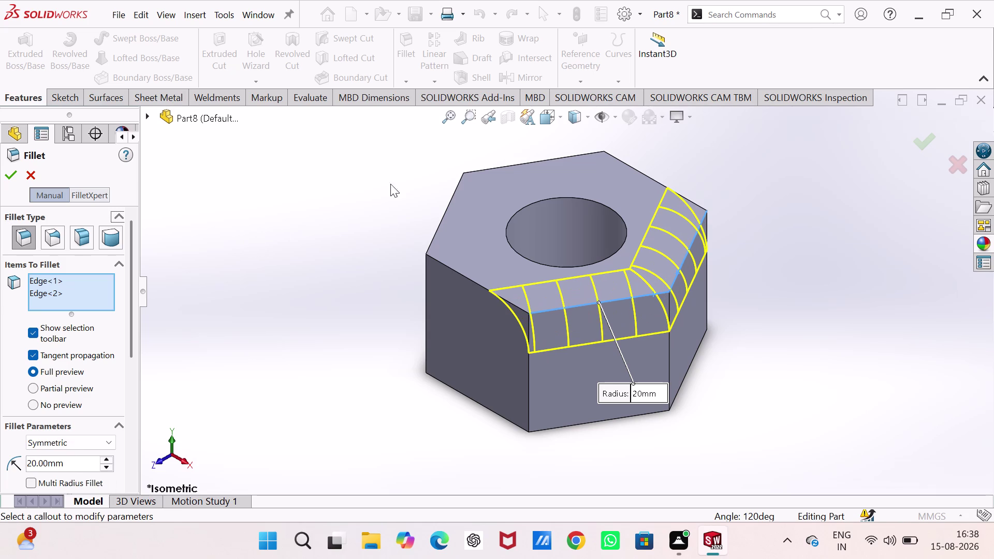
Add the remaining four top edges and apply the 20 mm fillet.
click(450, 201)
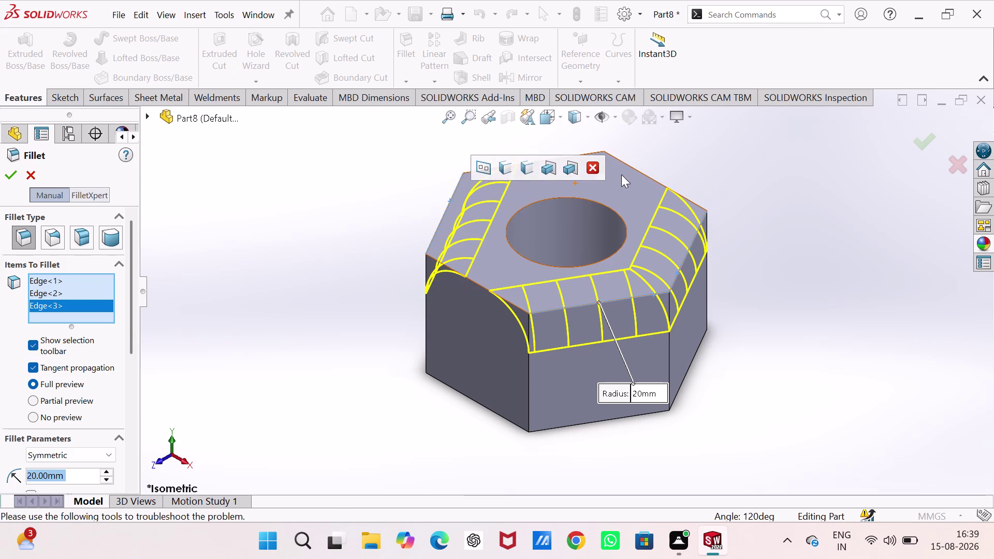
click(642, 173)
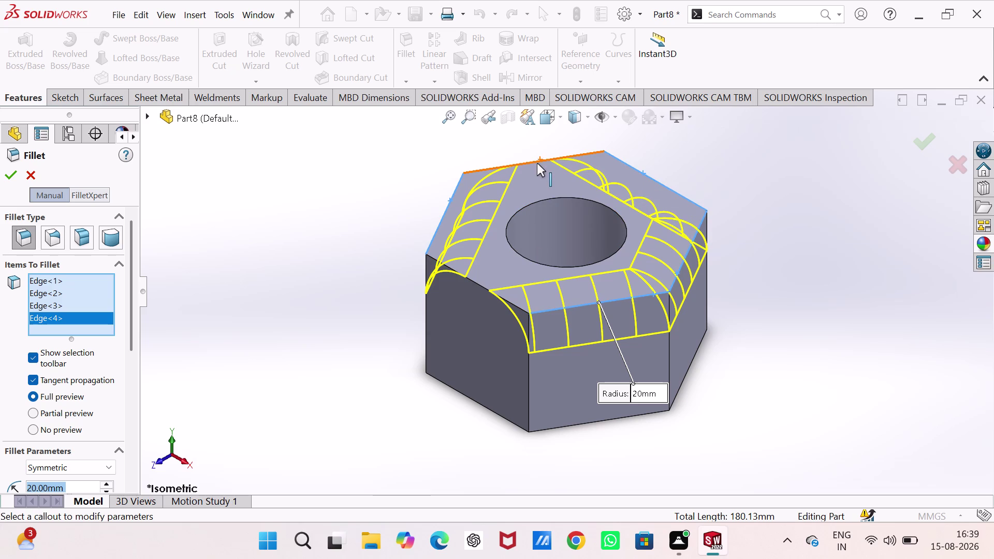
click(536, 163)
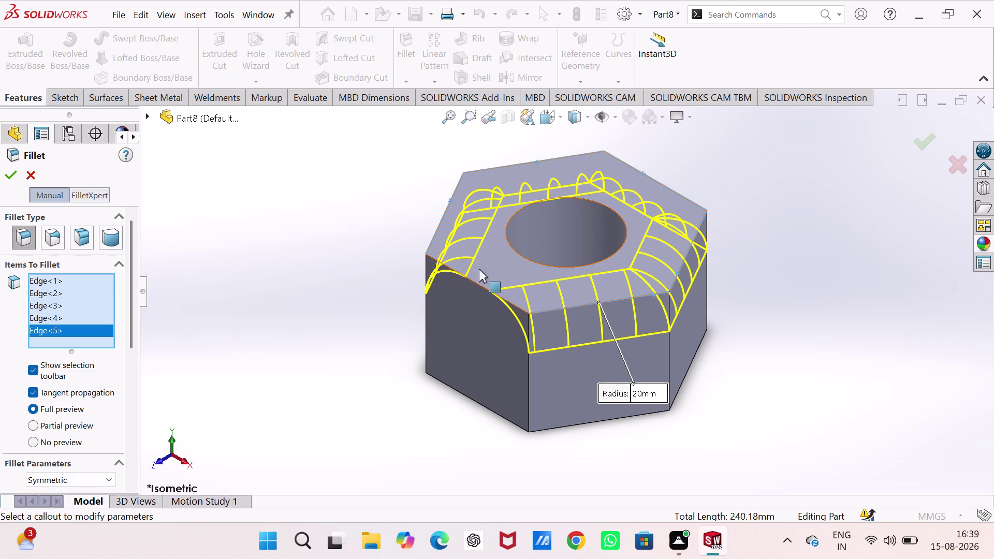
click(480, 284)
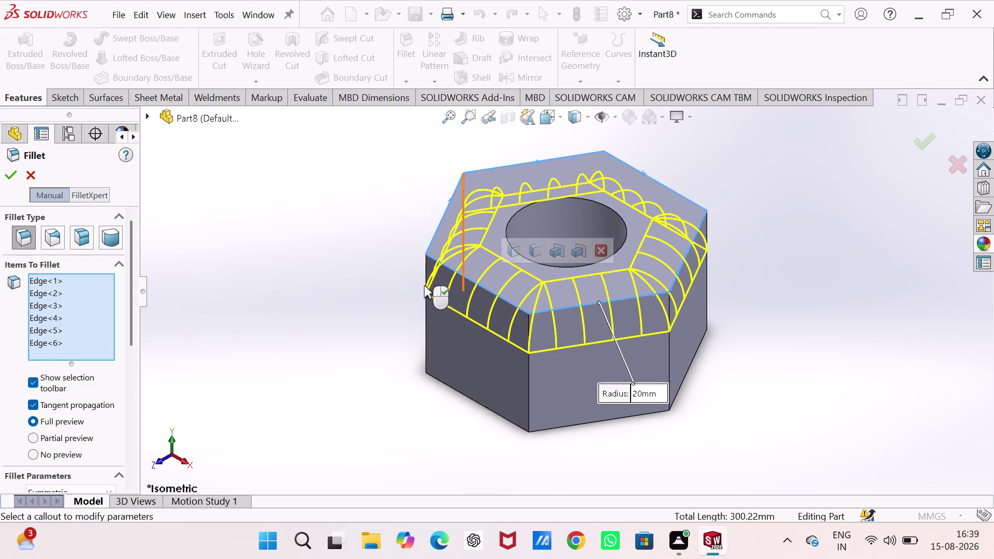
click(9, 172)
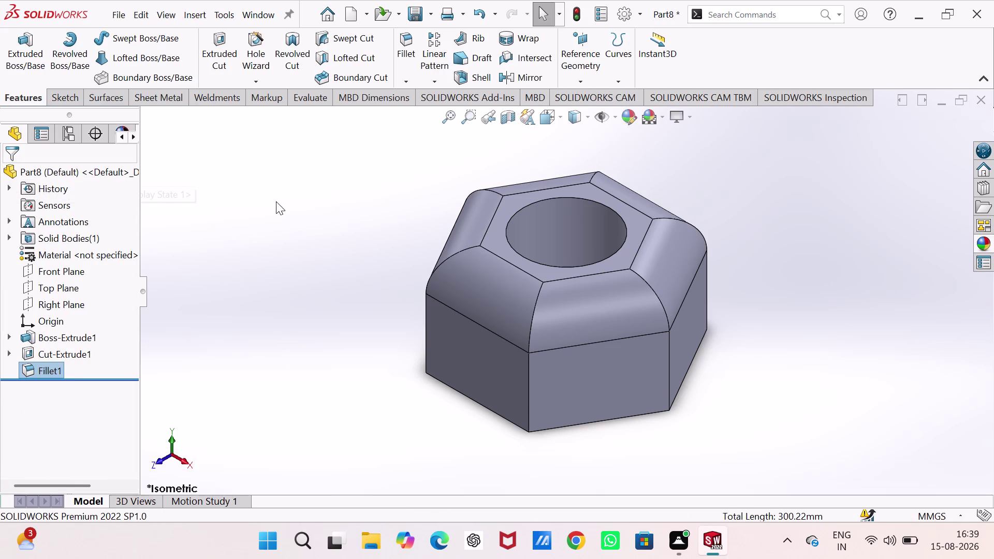
click(275, 201)
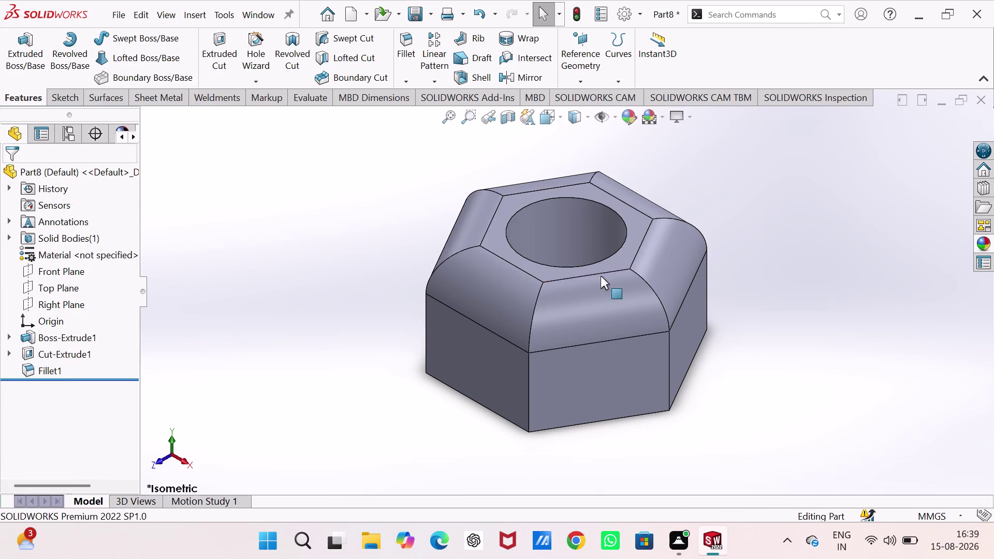
click(631, 237)
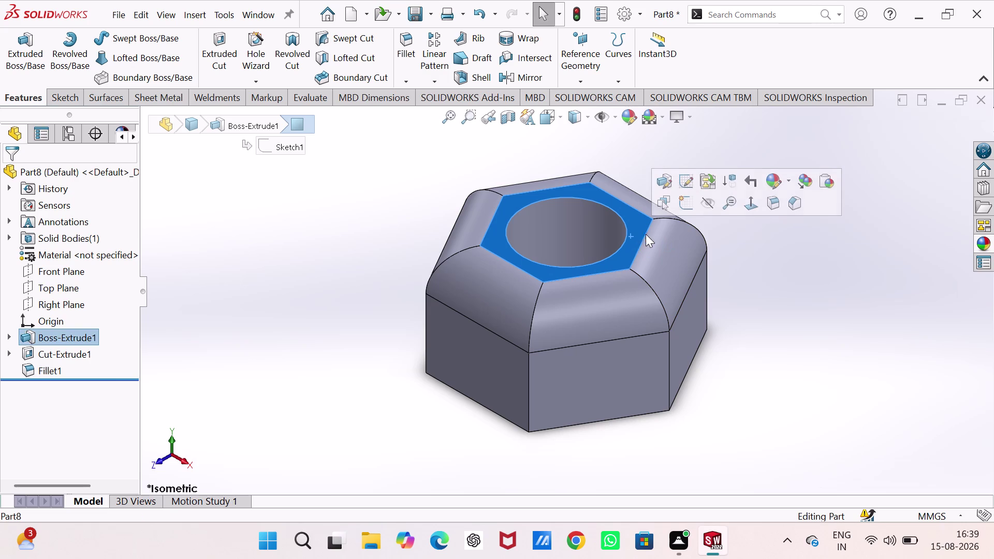
click(687, 208)
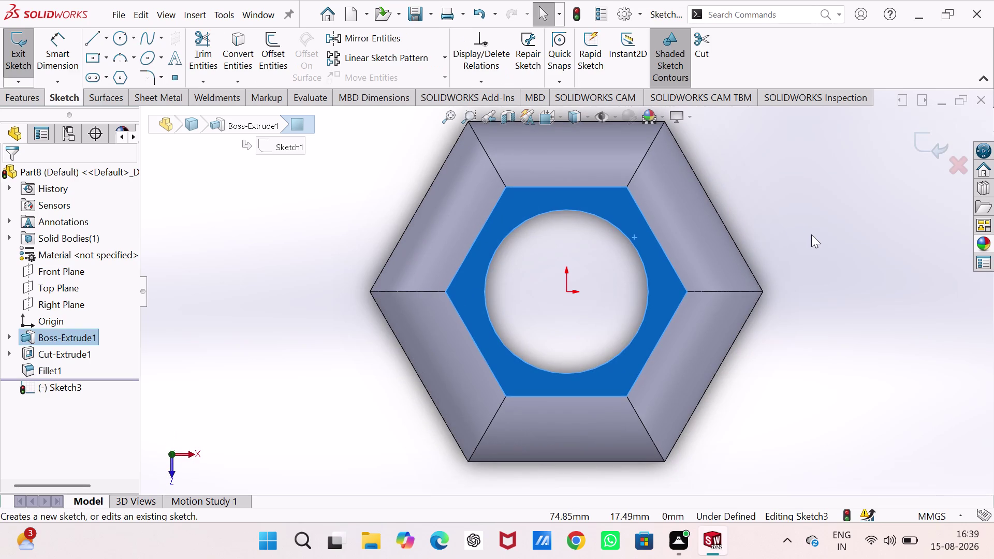
click(811, 234)
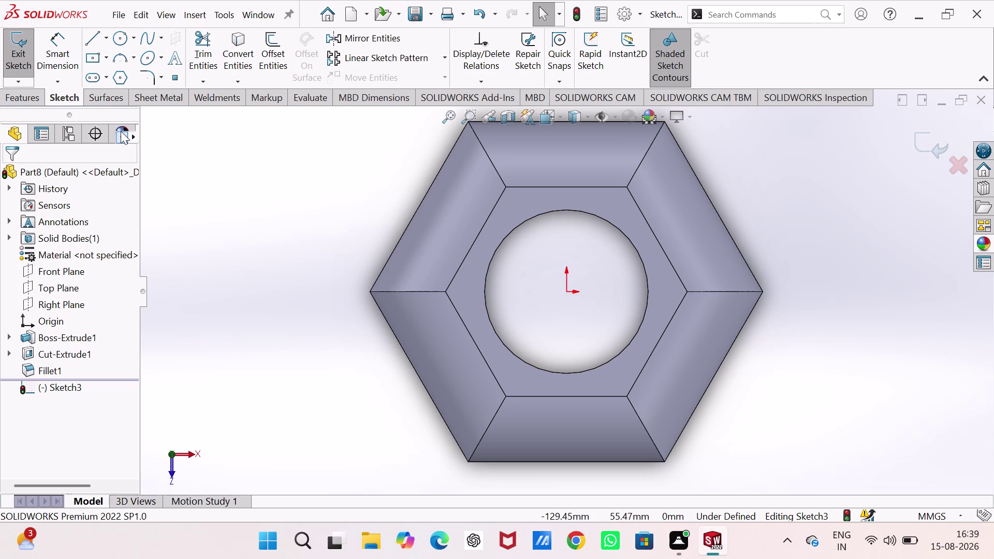
click(19, 49)
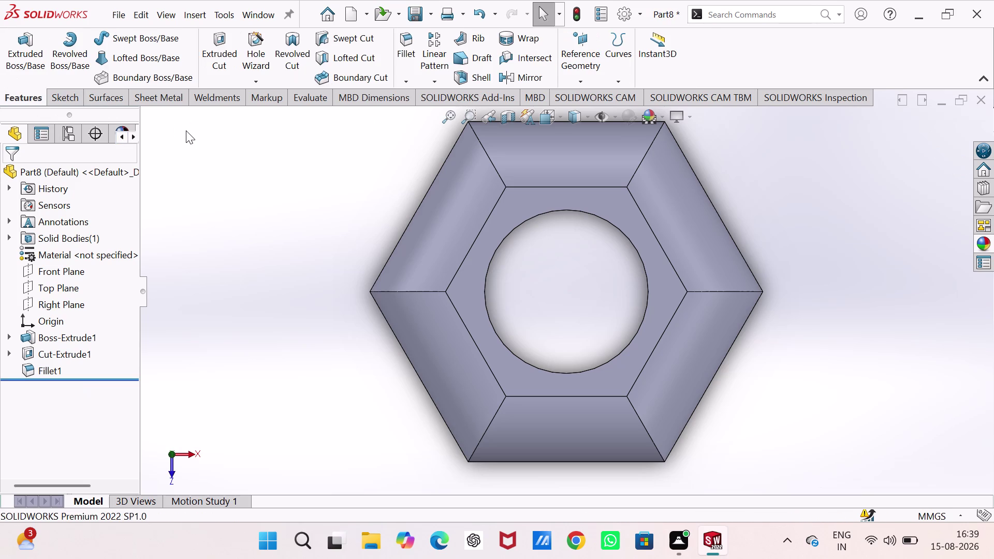
key(ctrl+7)
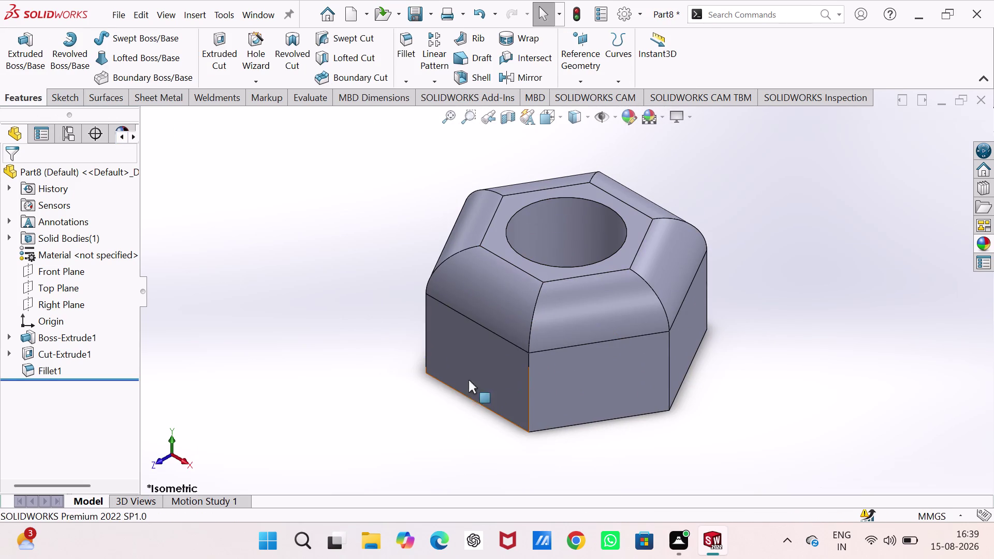
click(601, 369)
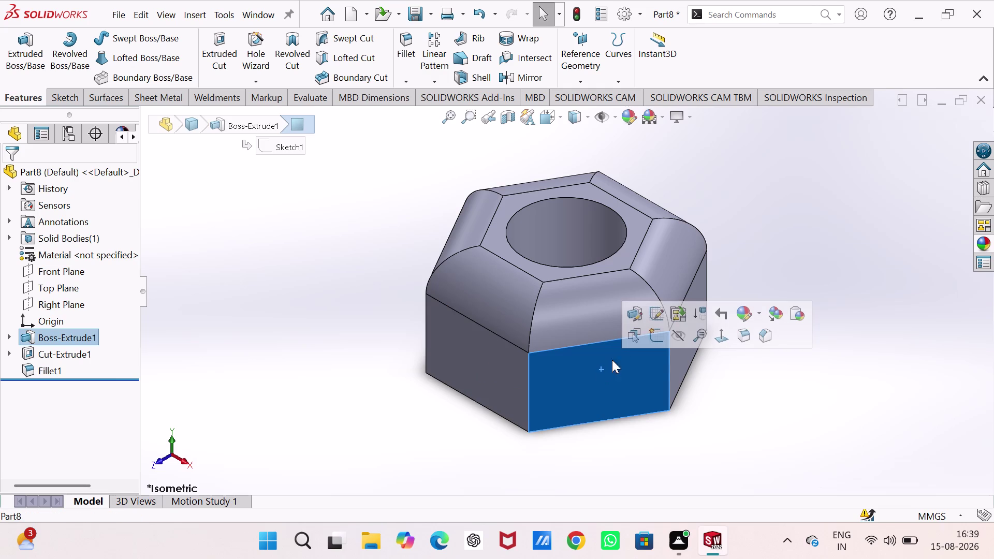